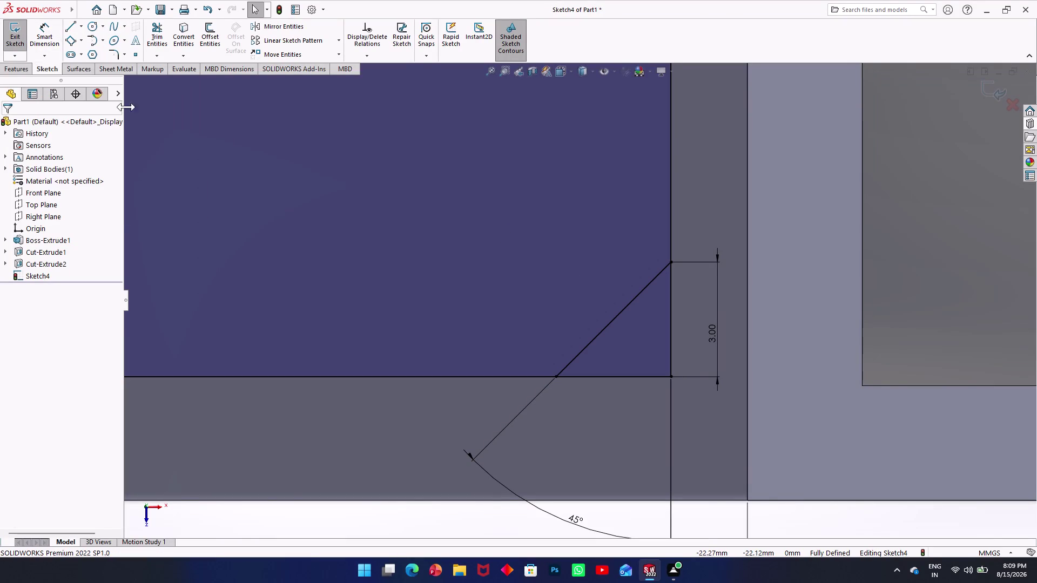
End line drawing and clear the chamfer line selection.
double_click(66, 26)
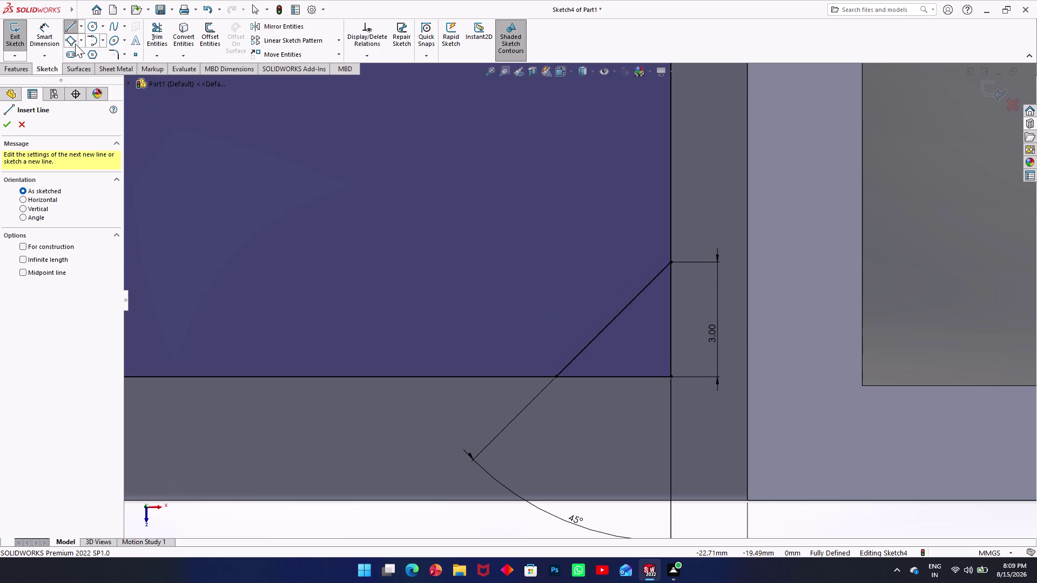
click(30, 34)
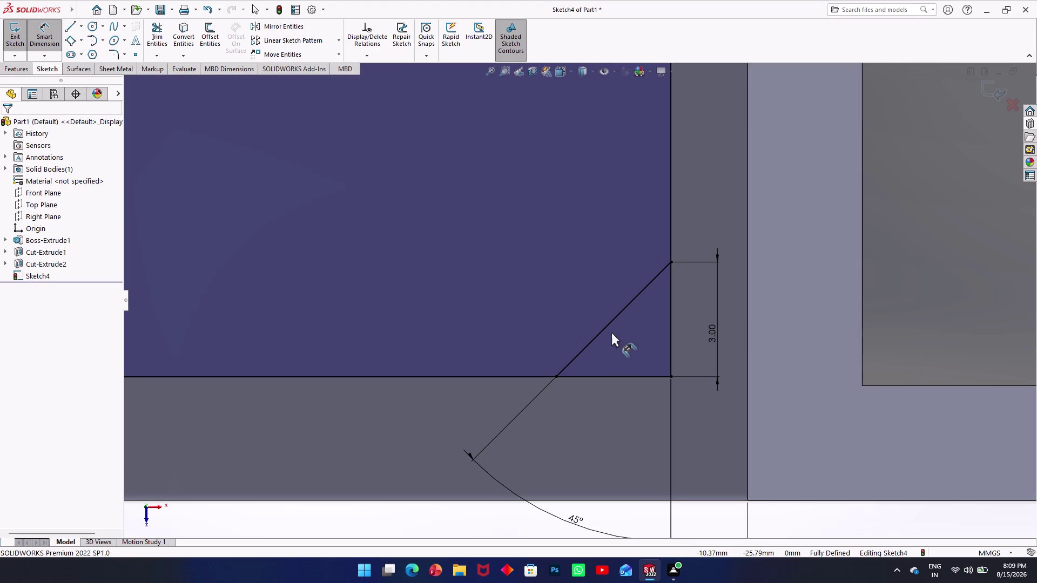
click(606, 326)
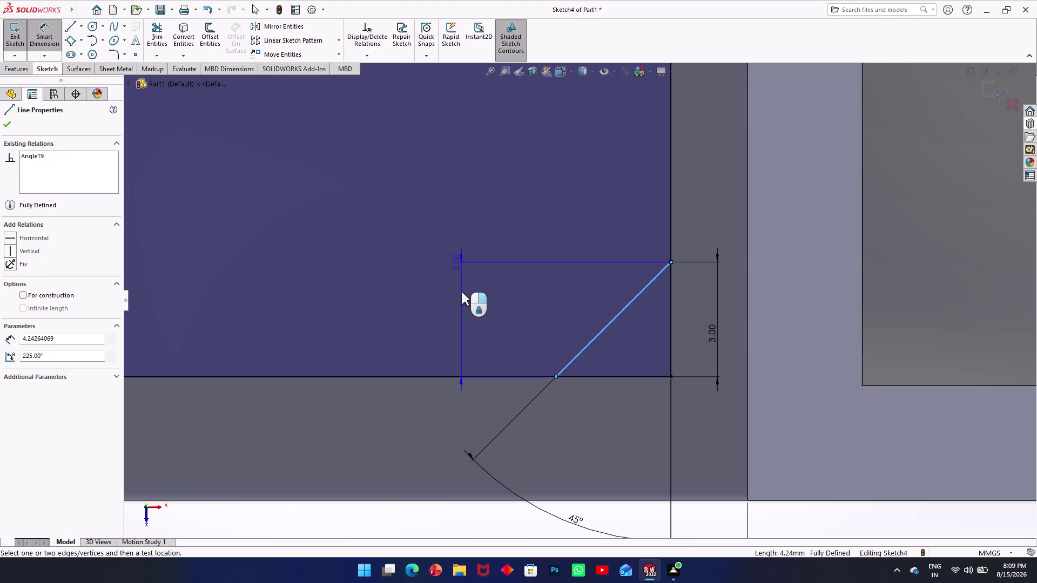
key(Escape)
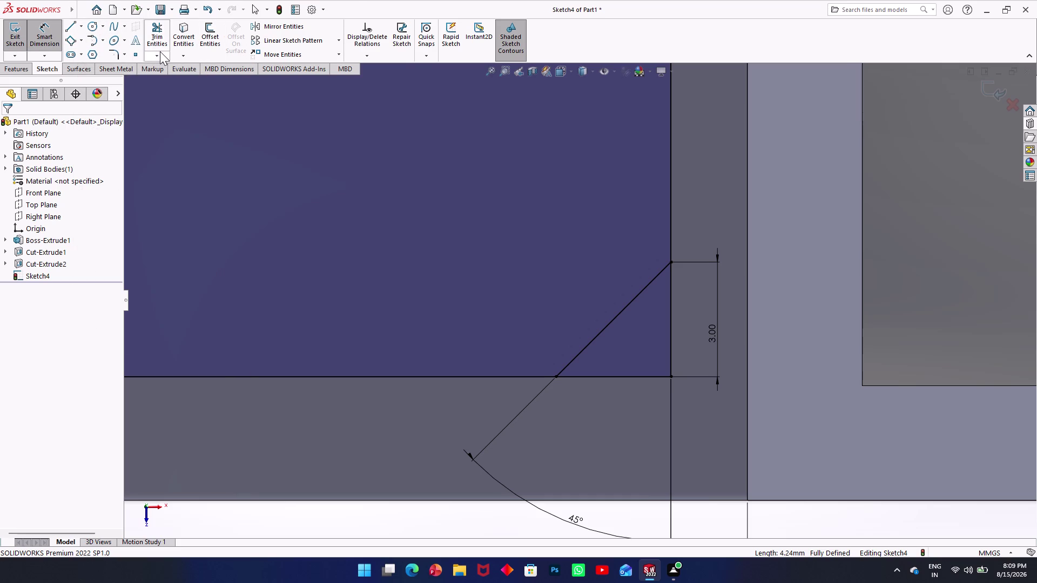
Offset the chamfer line by 2 mm toward the inside of the box.
click(210, 48)
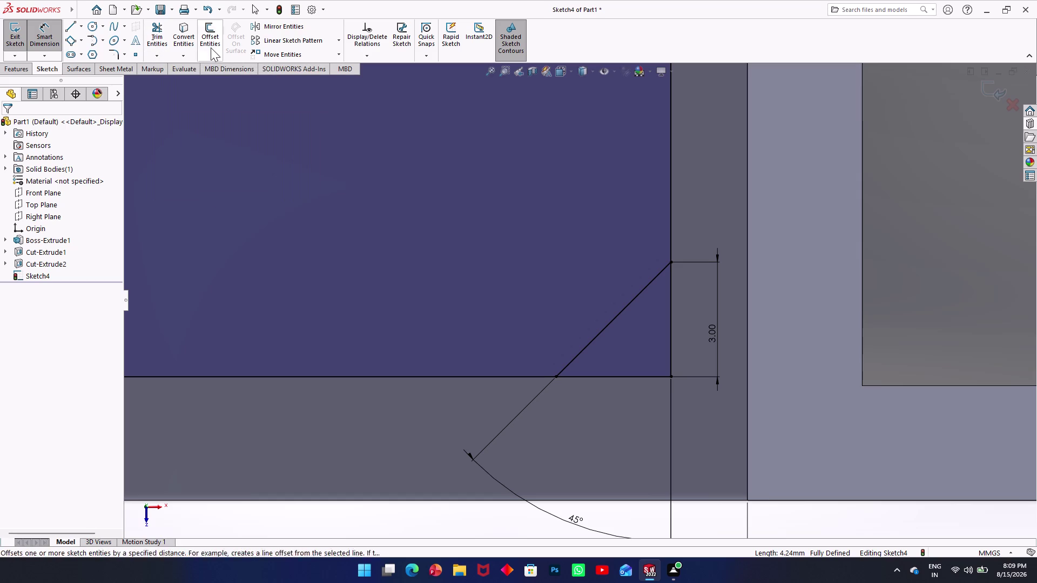
click(590, 344)
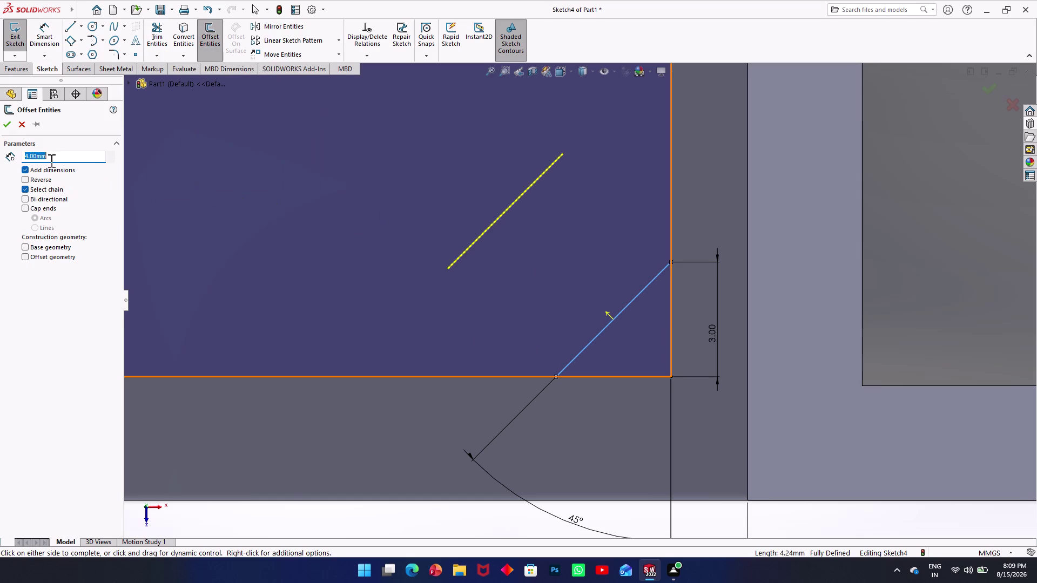
key(2)
key(Return)
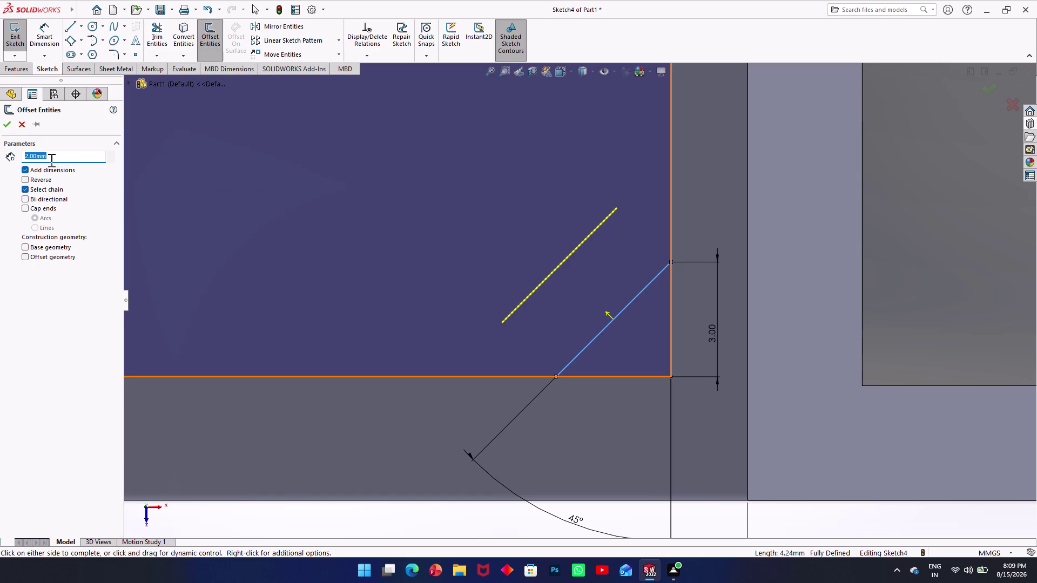
click(9, 119)
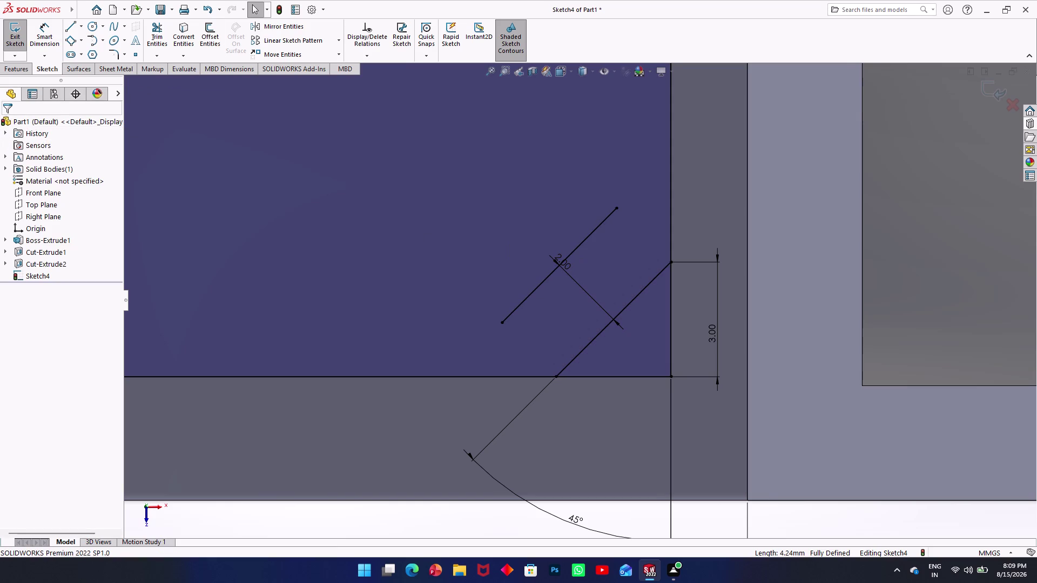
click(394, 107)
Extend the offset line to meet the right and bottom edges.
click(164, 53)
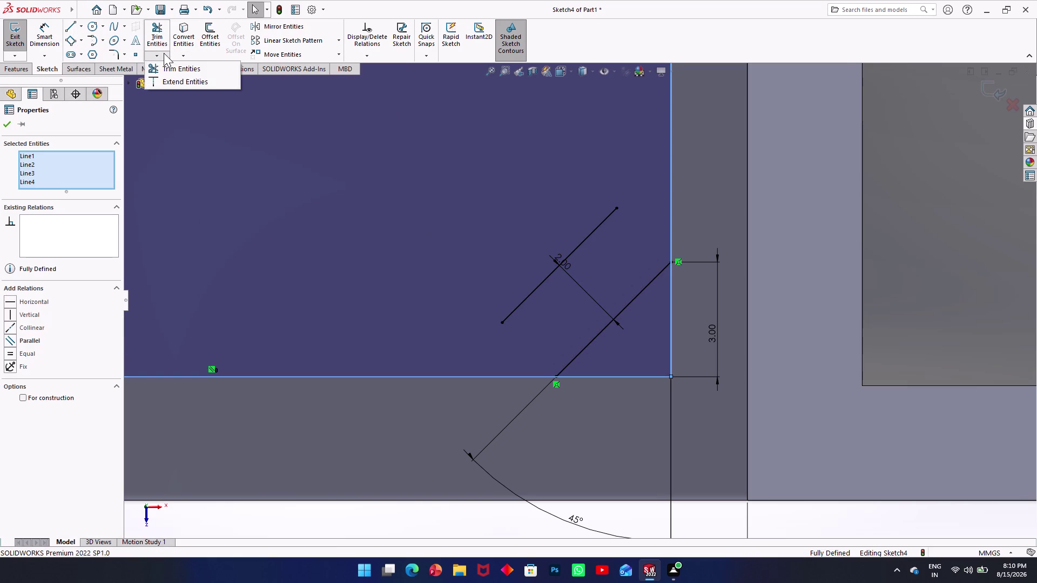
click(170, 75)
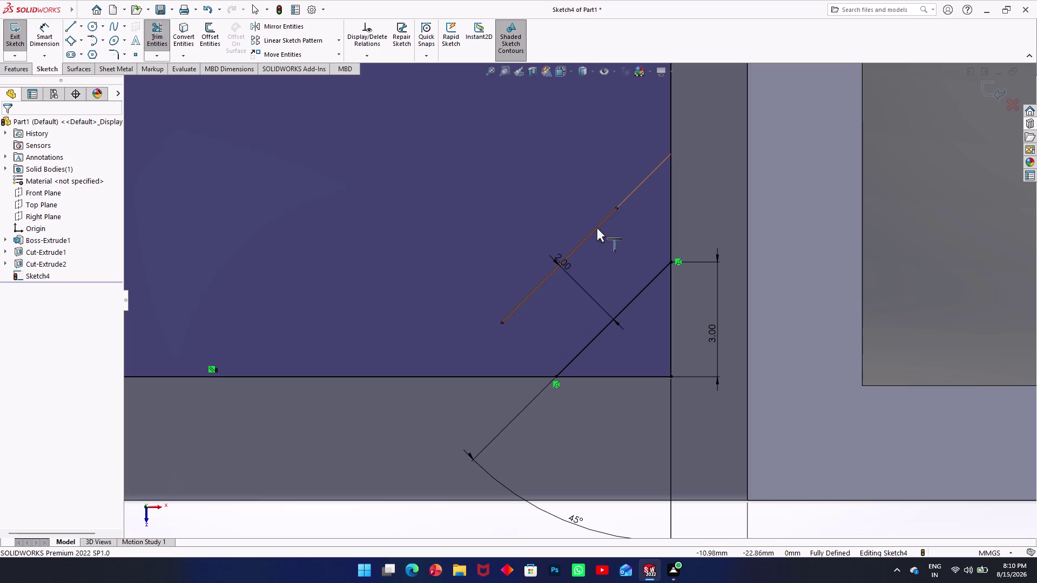
click(597, 227)
click(507, 315)
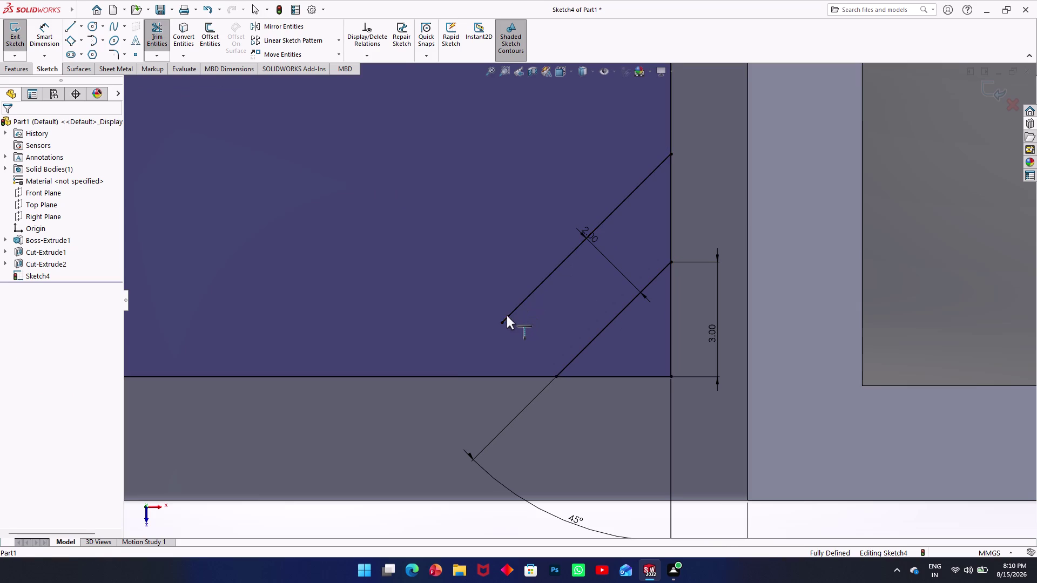
click(508, 320)
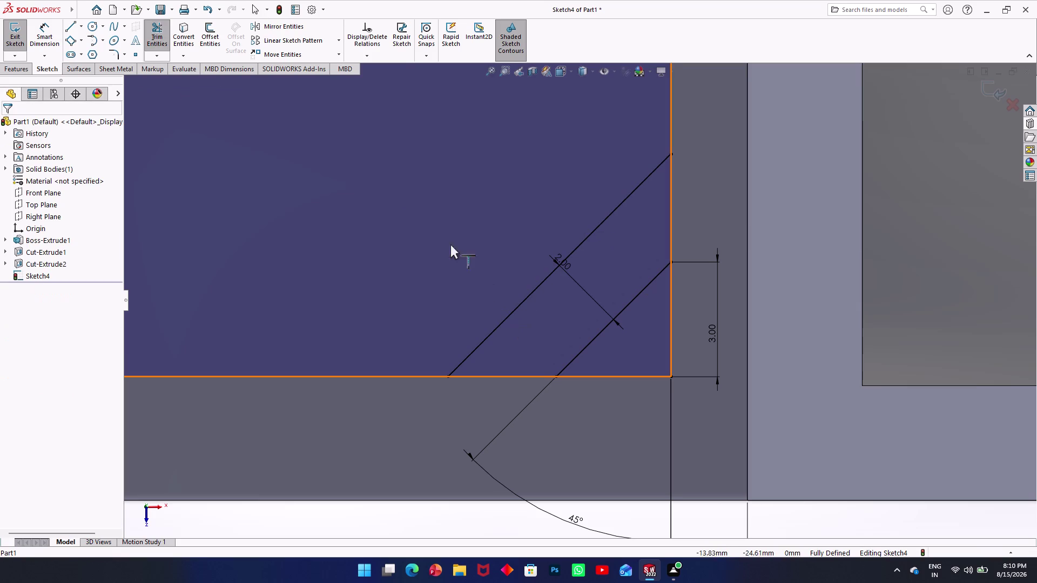
key(Escape)
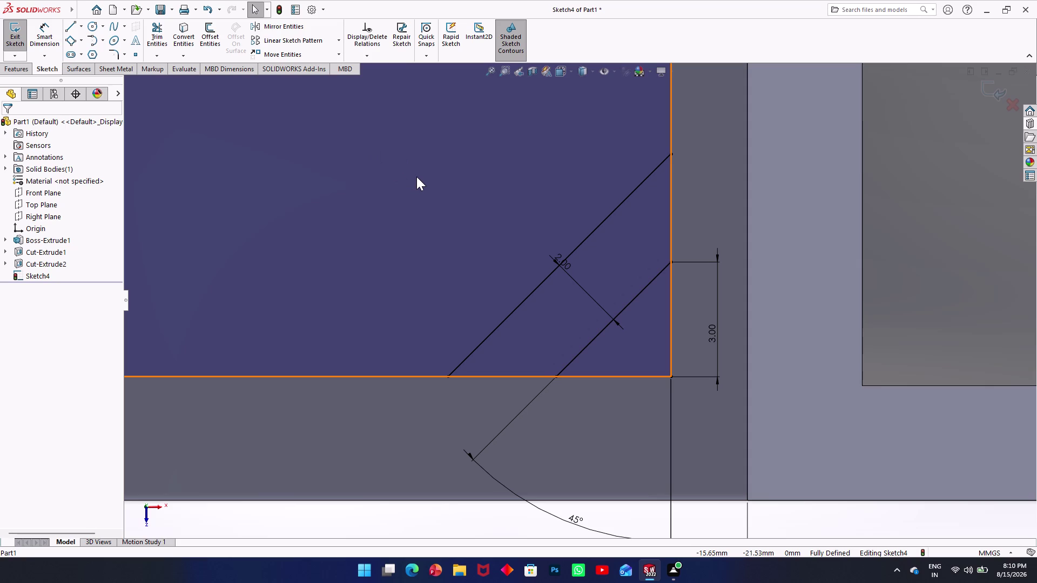
scroll(up, 3)
scroll(up, 3)
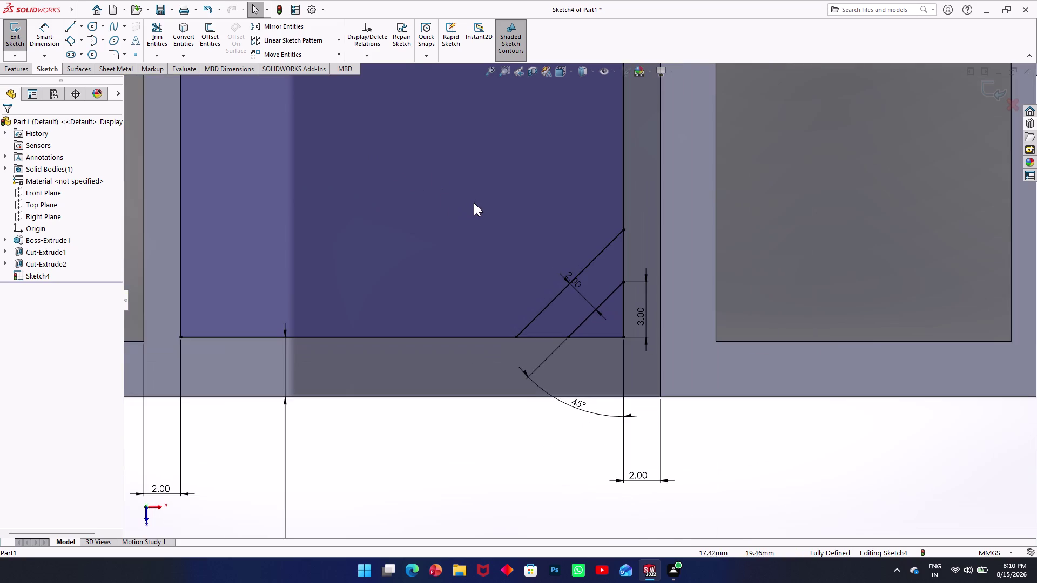
Start the Line tool after dismissing an accidental view orientation menu.
scroll(down, 3)
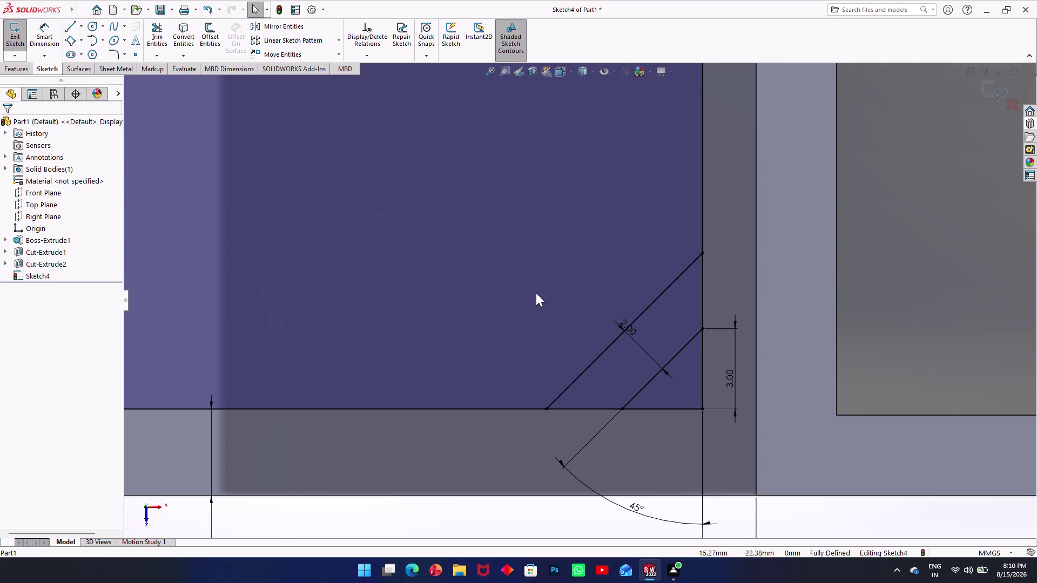
text(l)
key(space)
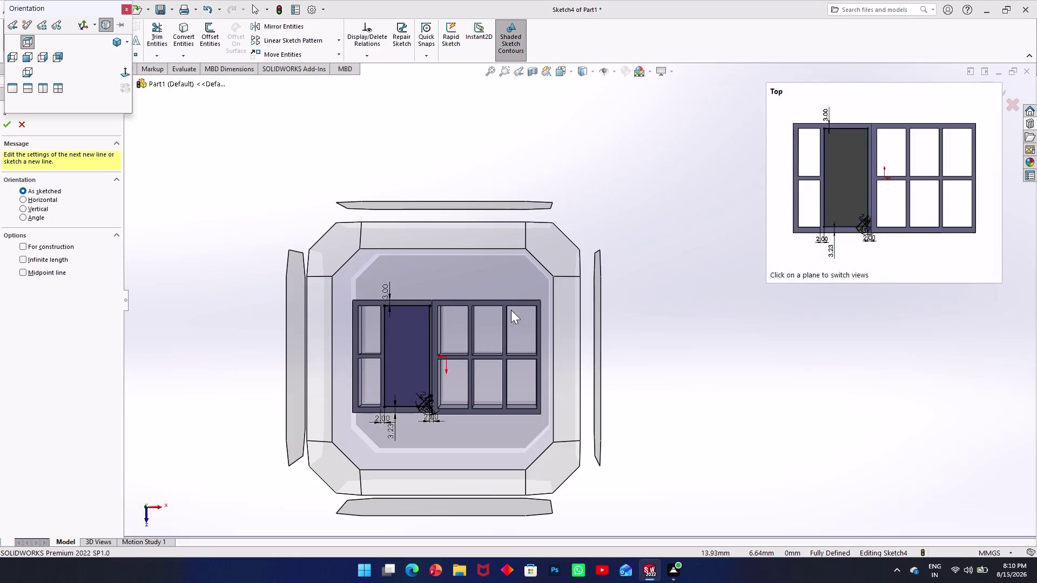
key(Escape)
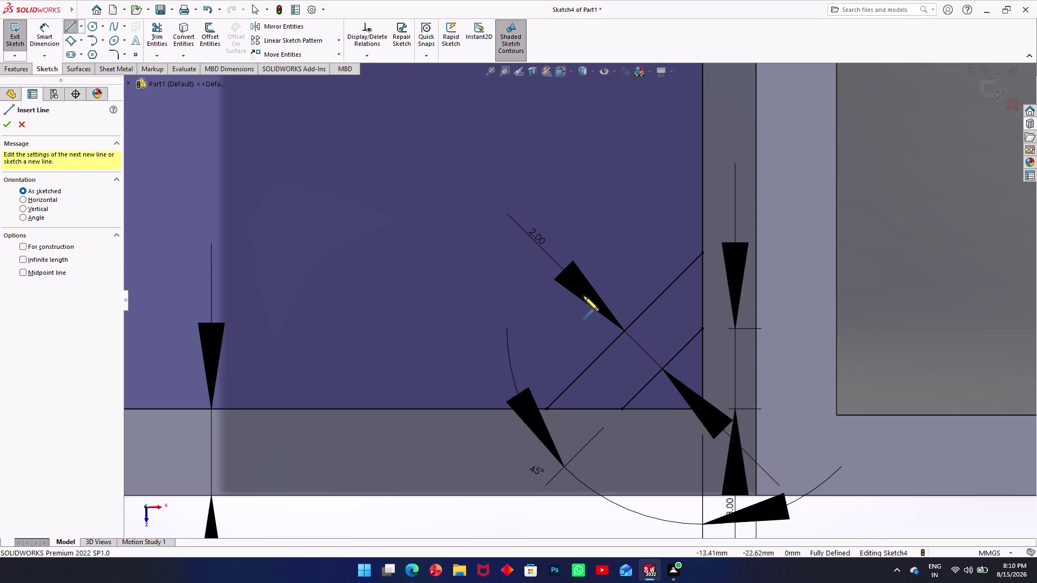
key(Escape)
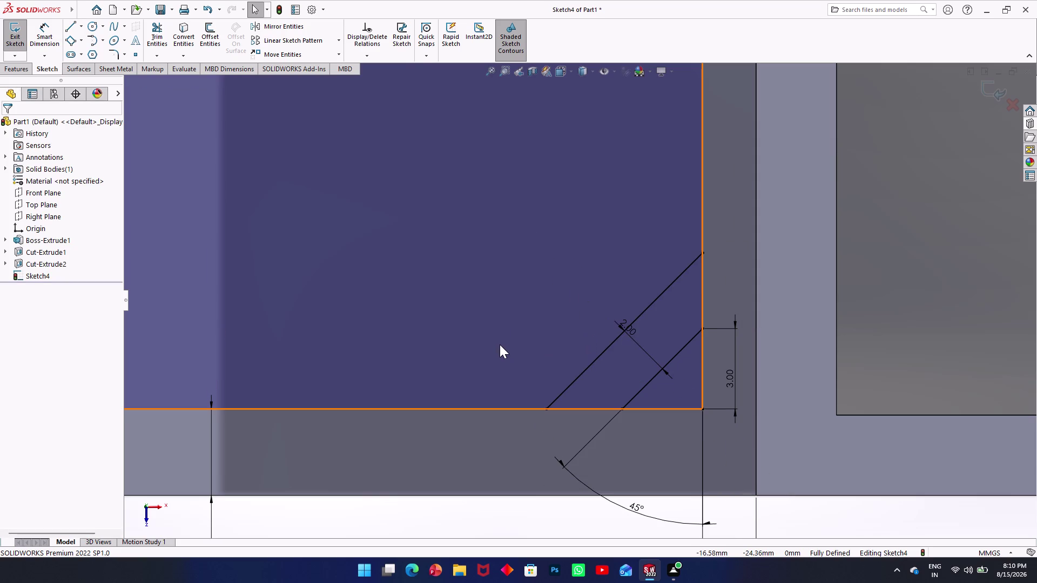
key(l)
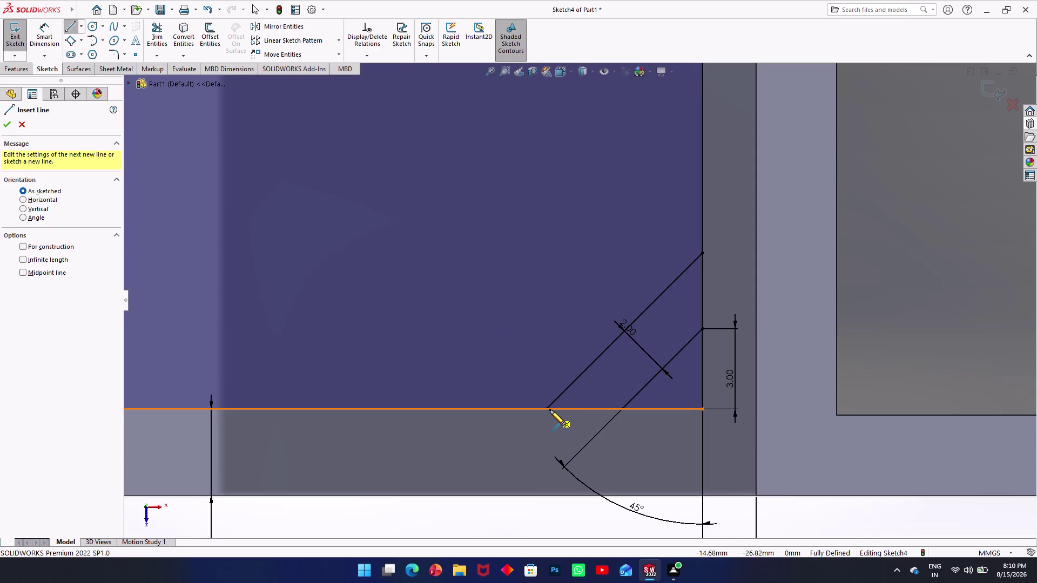
Draw three connected lines from the offset line's lower end forming a tilted square.
click(547, 405)
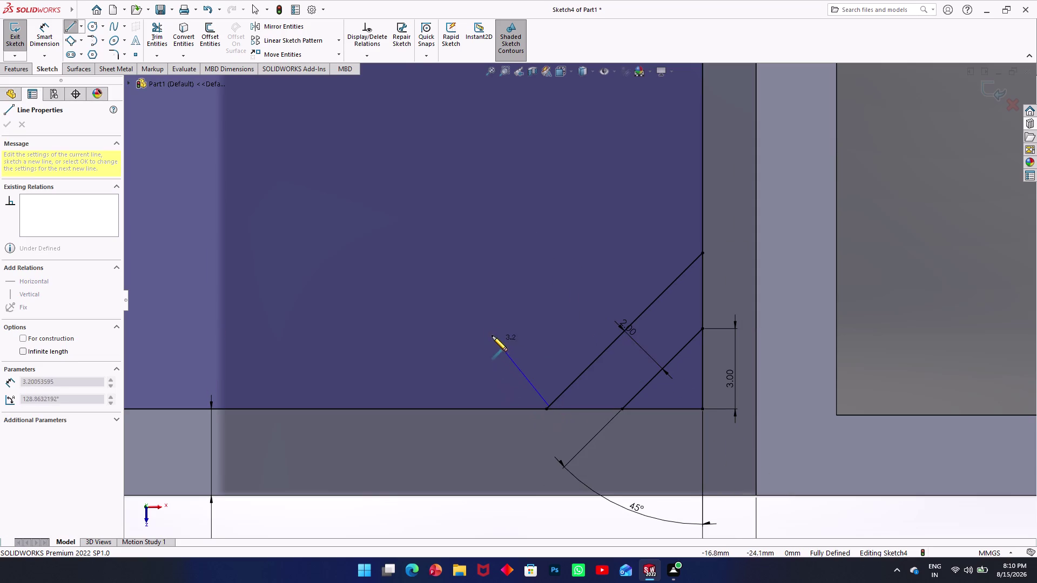
click(374, 243)
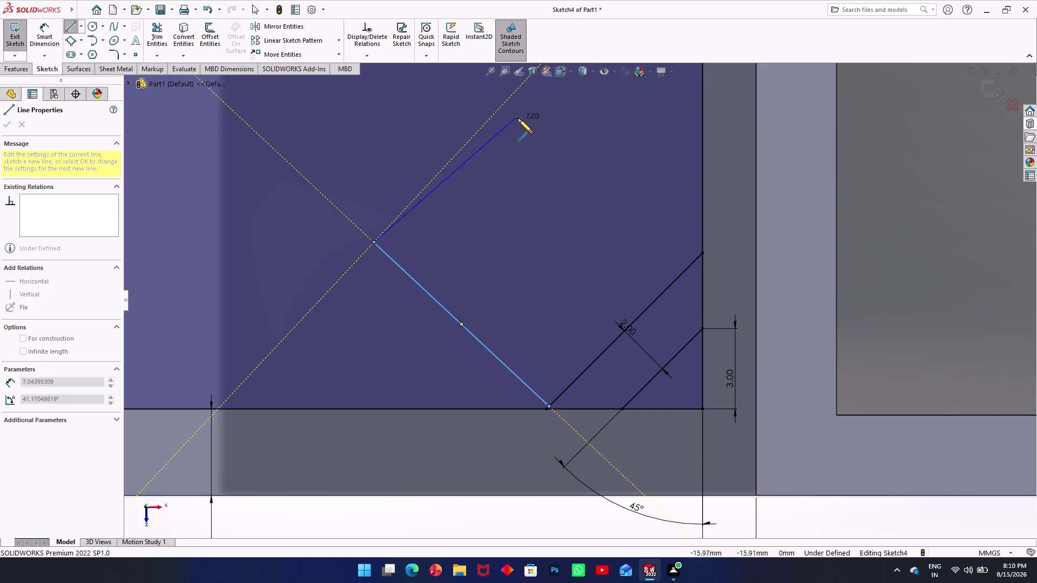
scroll(up, 3)
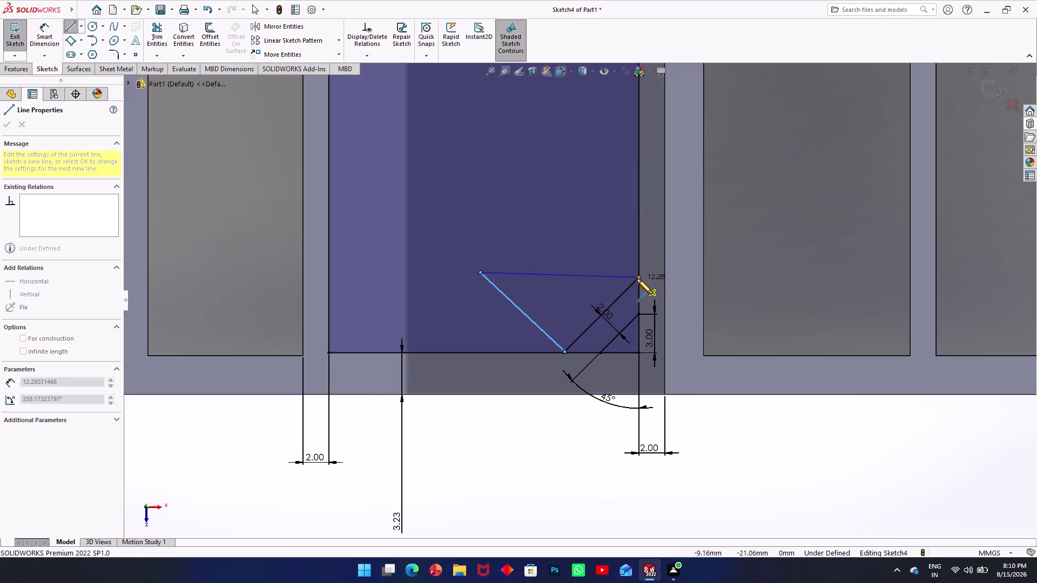
click(553, 195)
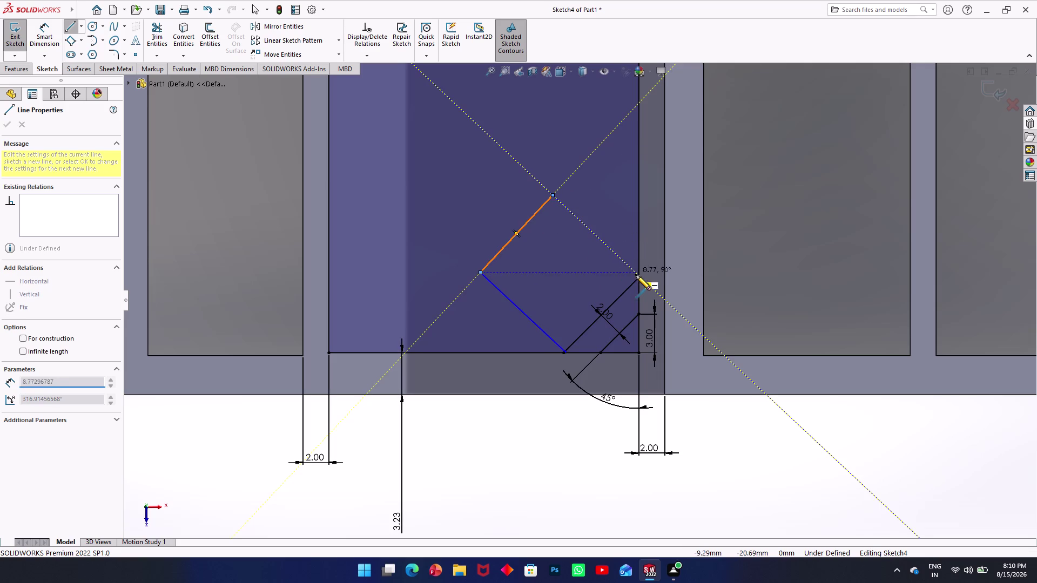
click(638, 278)
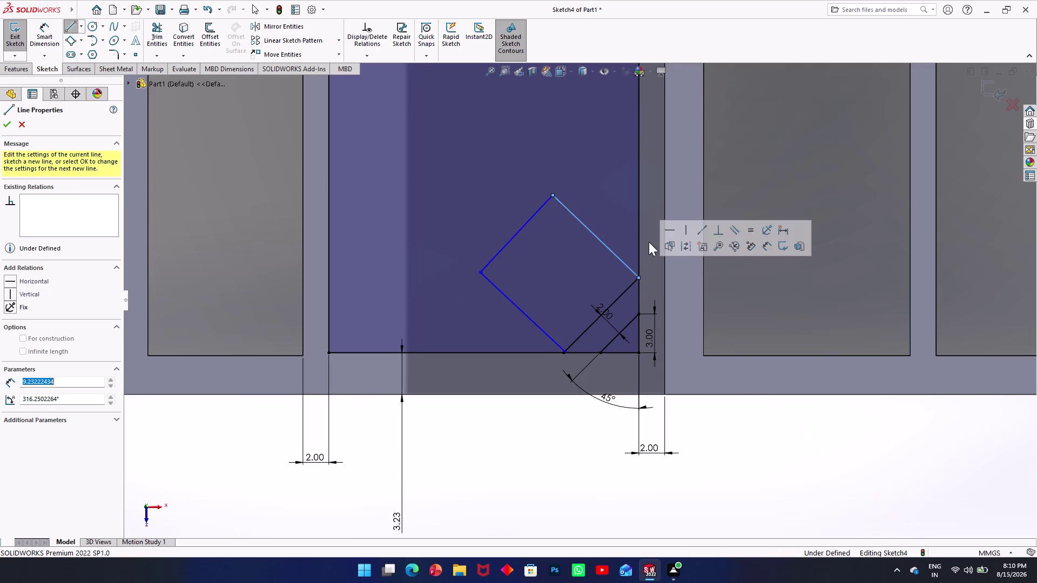
scroll(up, 3)
scroll(down, 3)
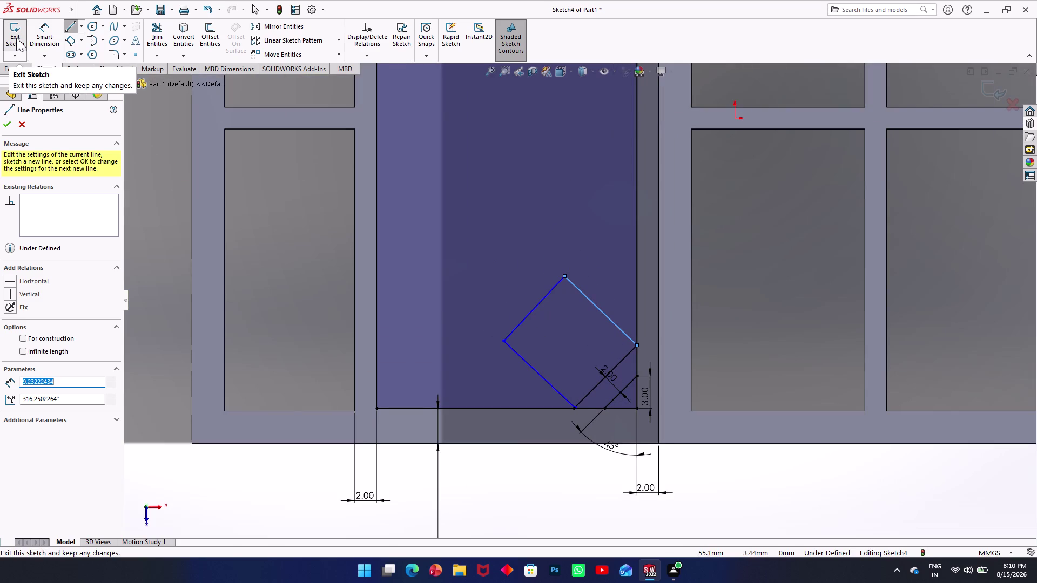
click(40, 30)
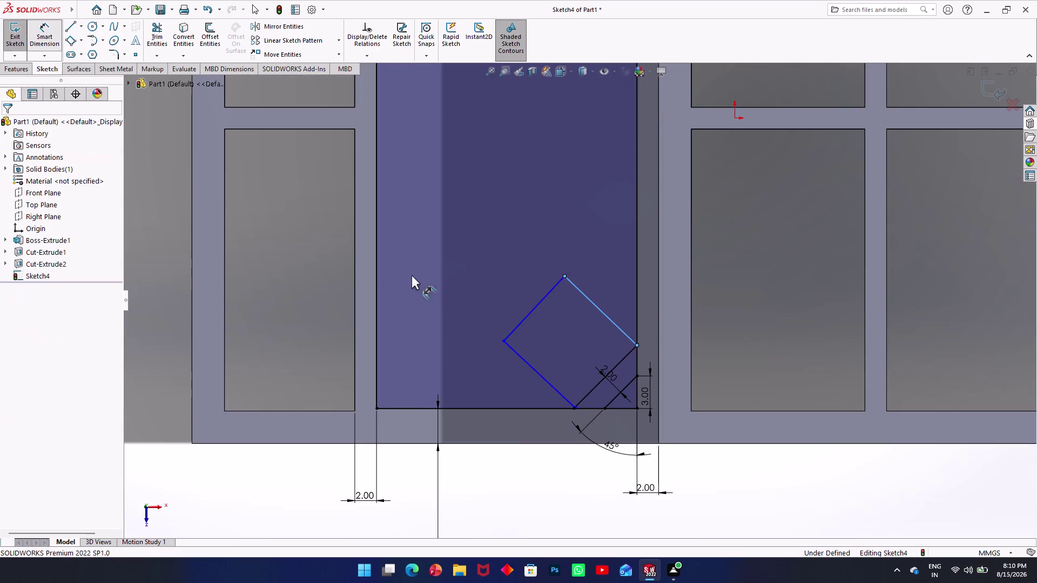
Dimension two adjacent sides of the tilted square at 5 mm each.
click(589, 297)
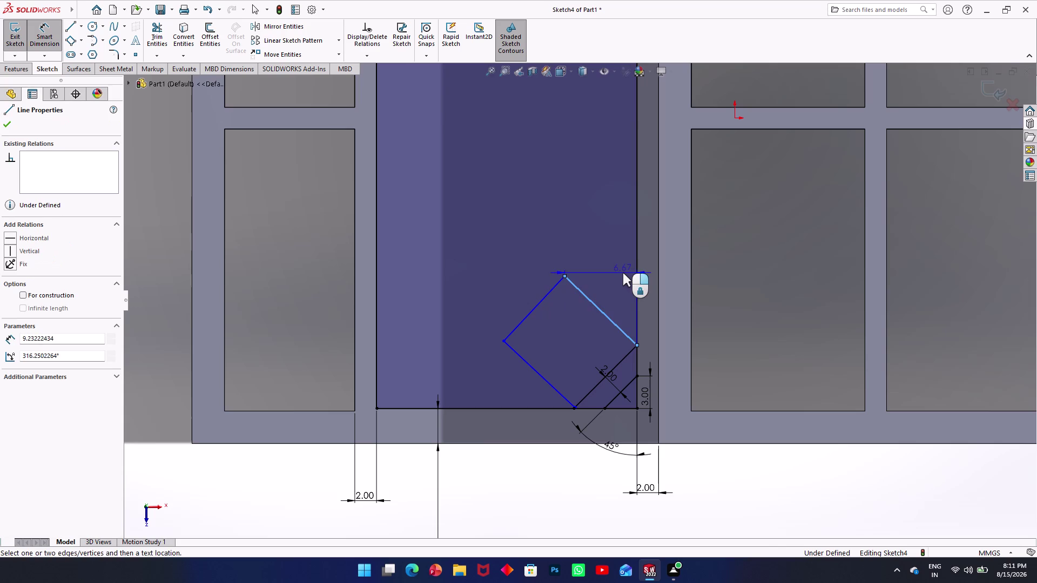
key(Escape)
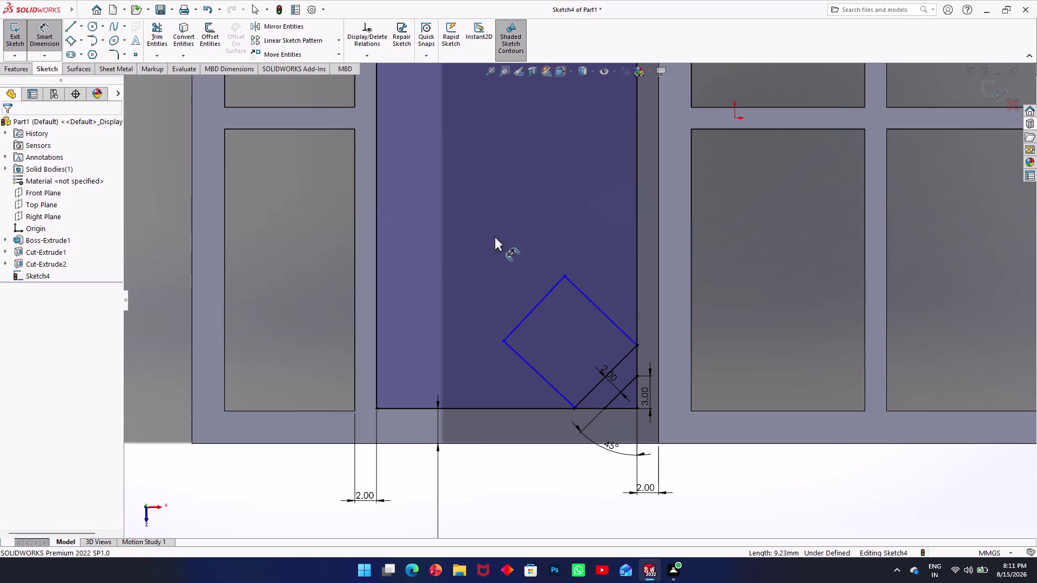
click(605, 317)
click(627, 285)
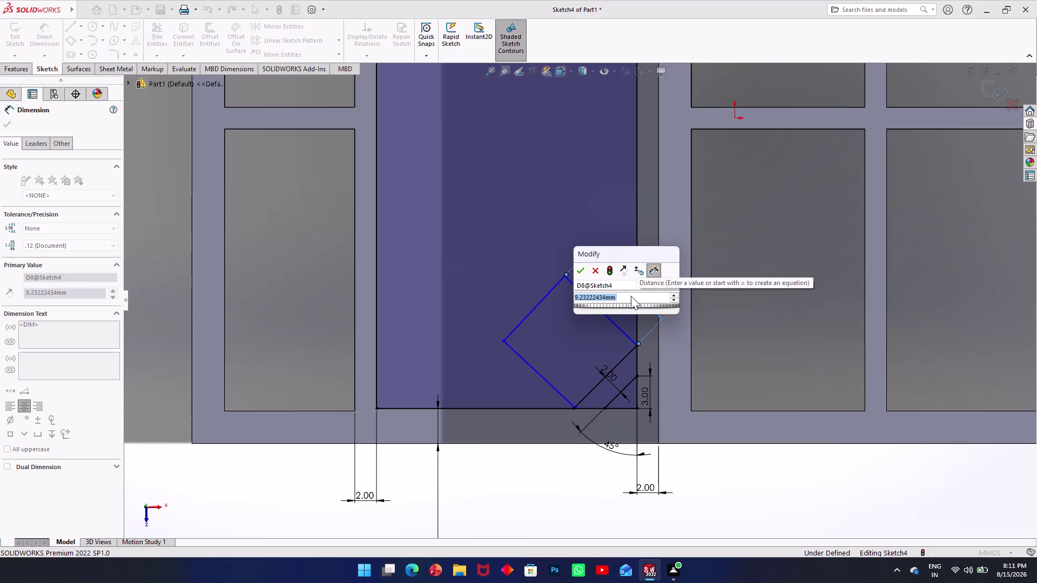
key(5)
key(Return)
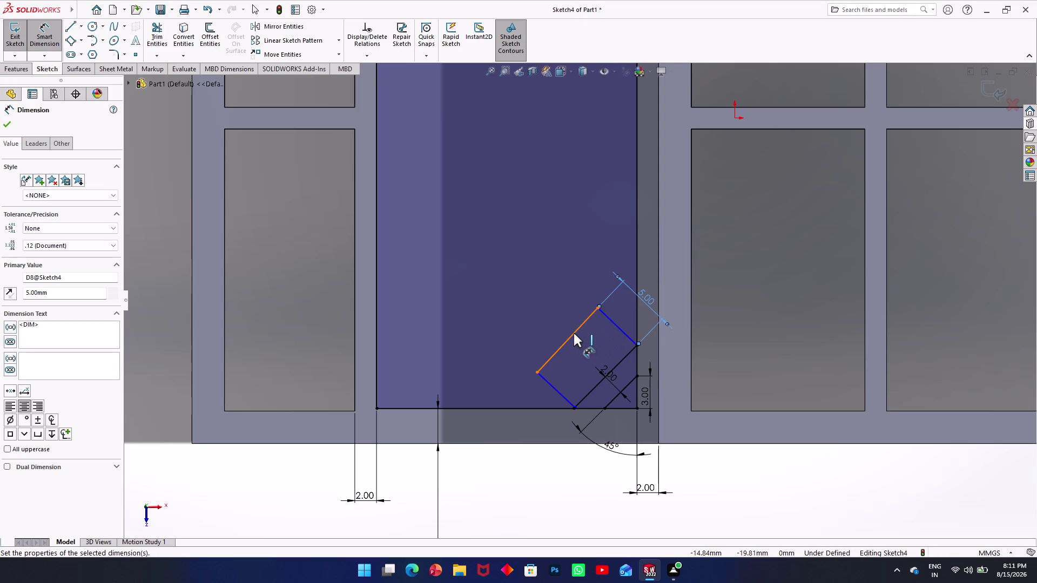
click(574, 333)
click(551, 314)
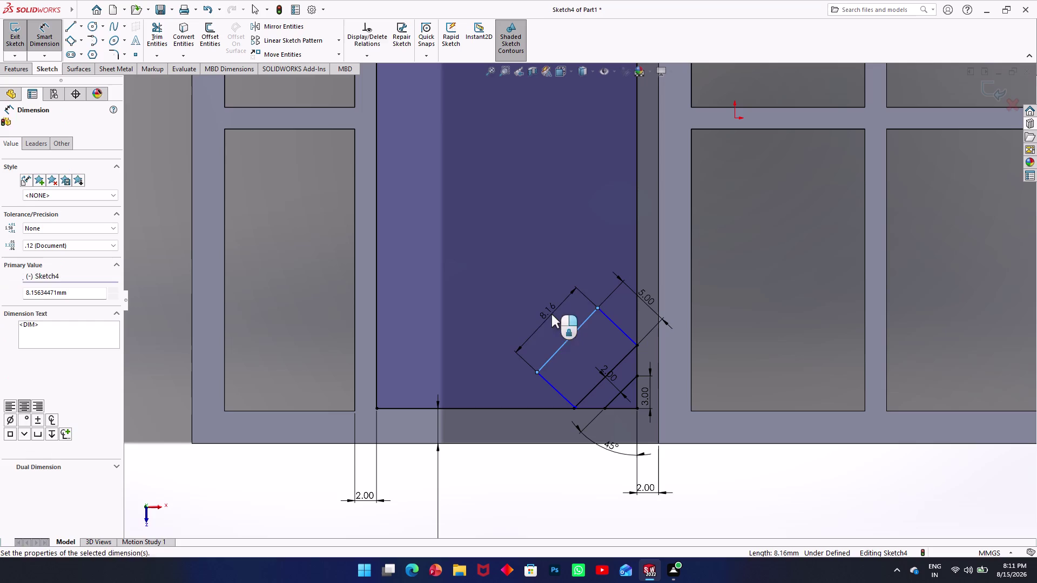
key(5)
key(Return)
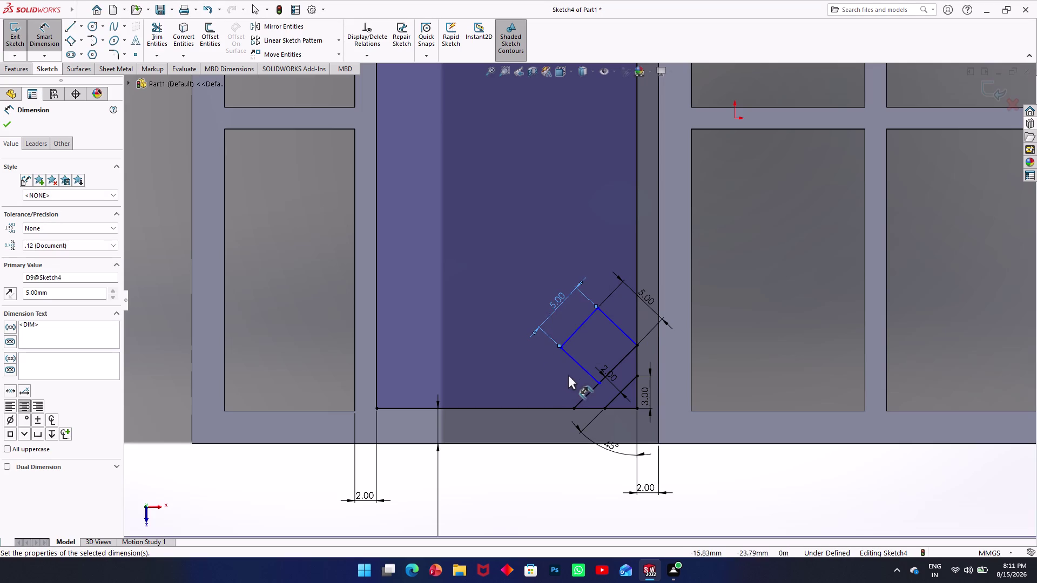
Change the second side's dimension to 10, then to 6 mm.
double_click(551, 301)
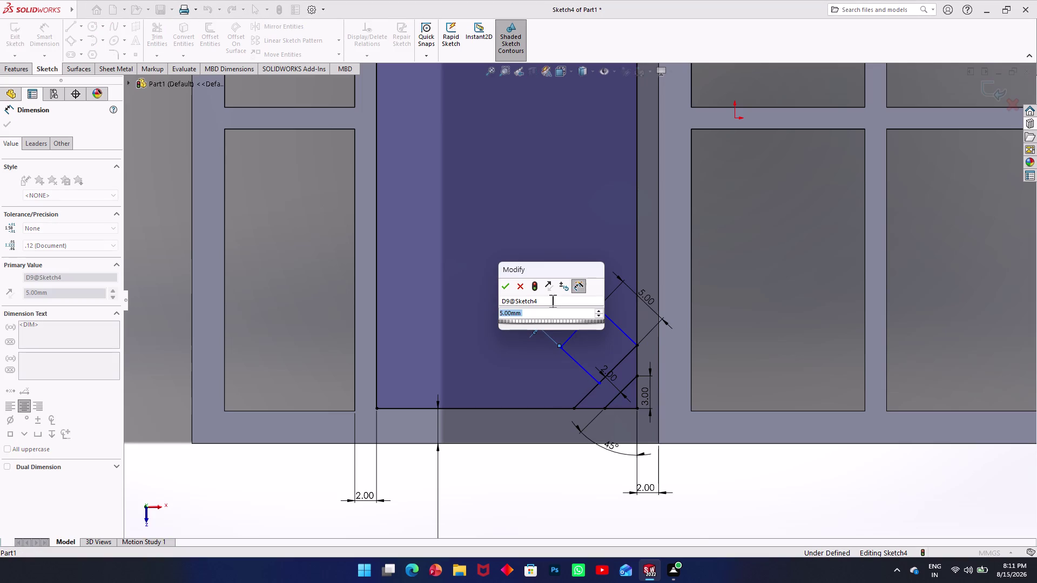
text(1)
text(0)
key(Return)
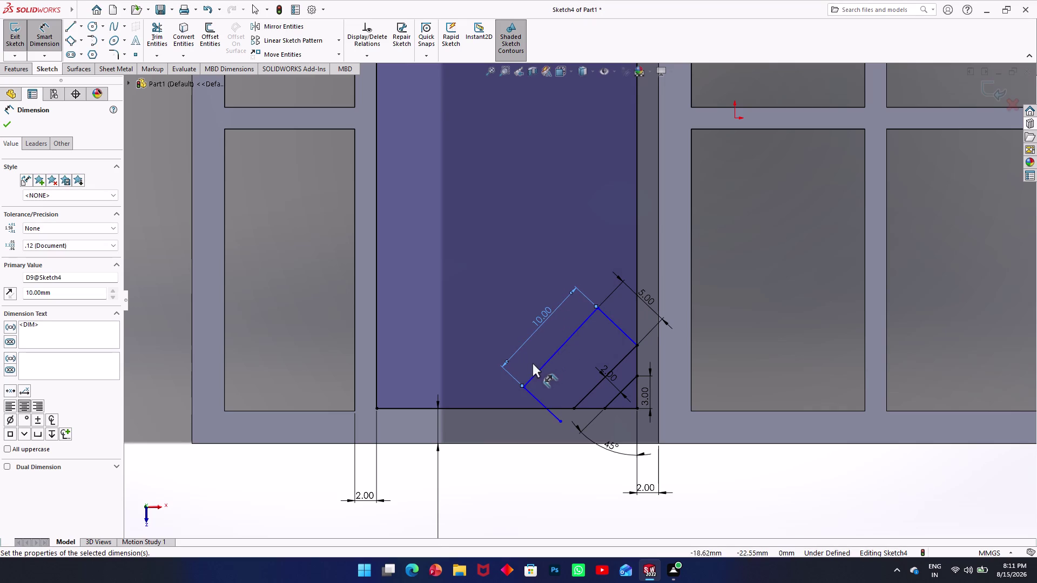
double_click(543, 322)
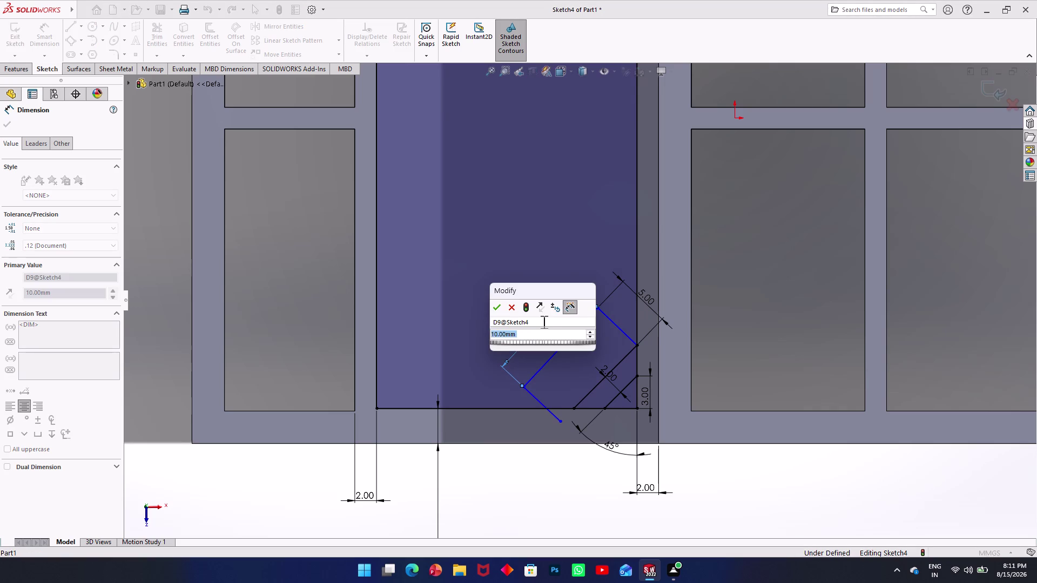
key(6)
key(Return)
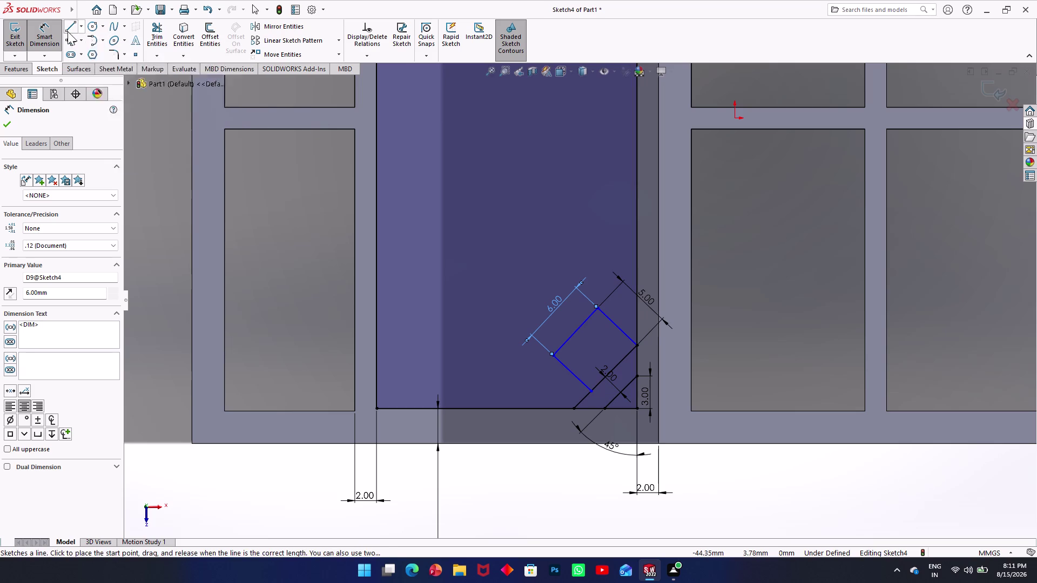
click(48, 29)
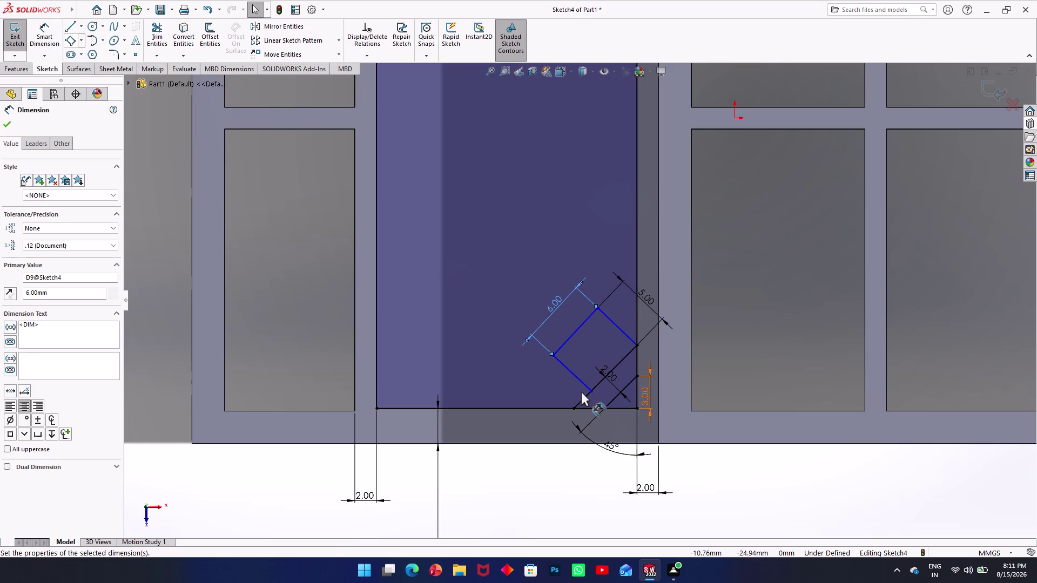
Dimension the angle between two square sides at 90°.
click(580, 379)
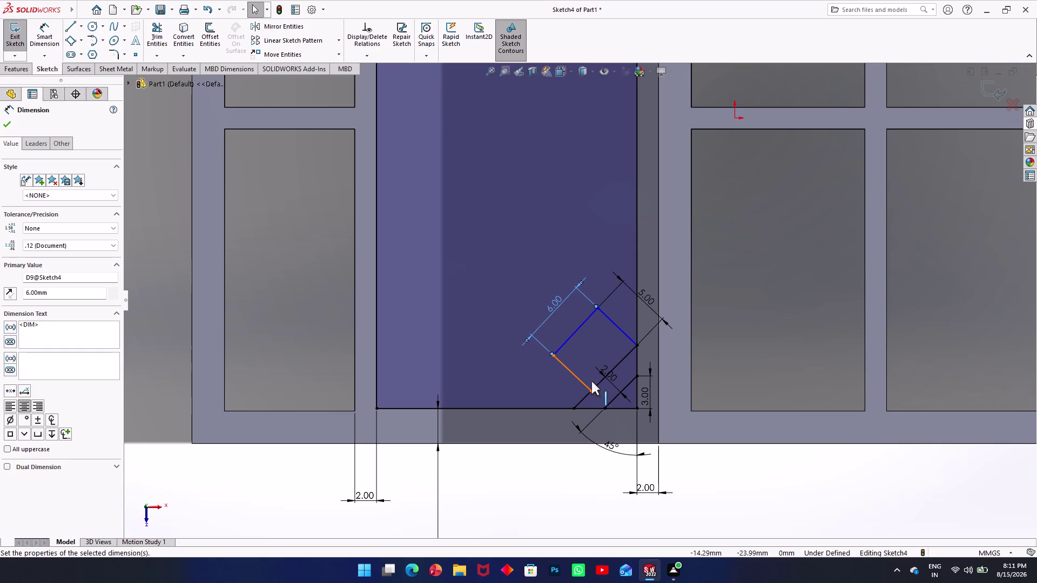
click(597, 382)
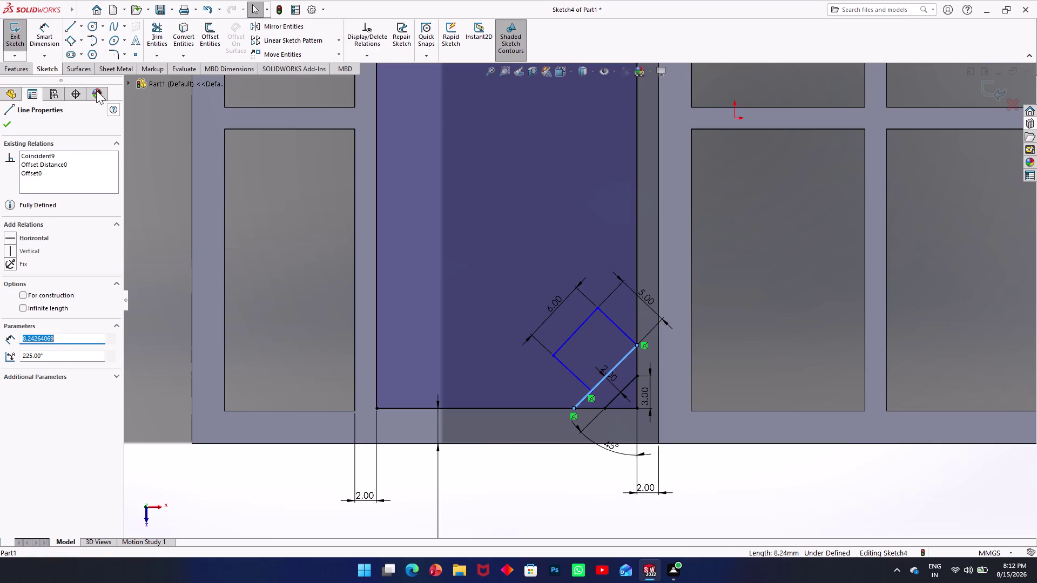
click(40, 23)
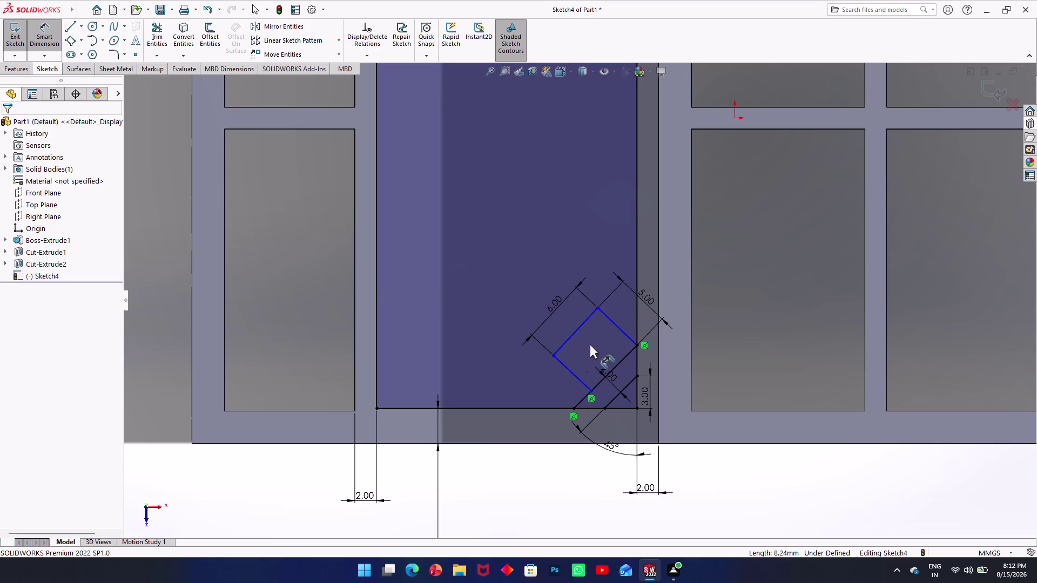
click(575, 377)
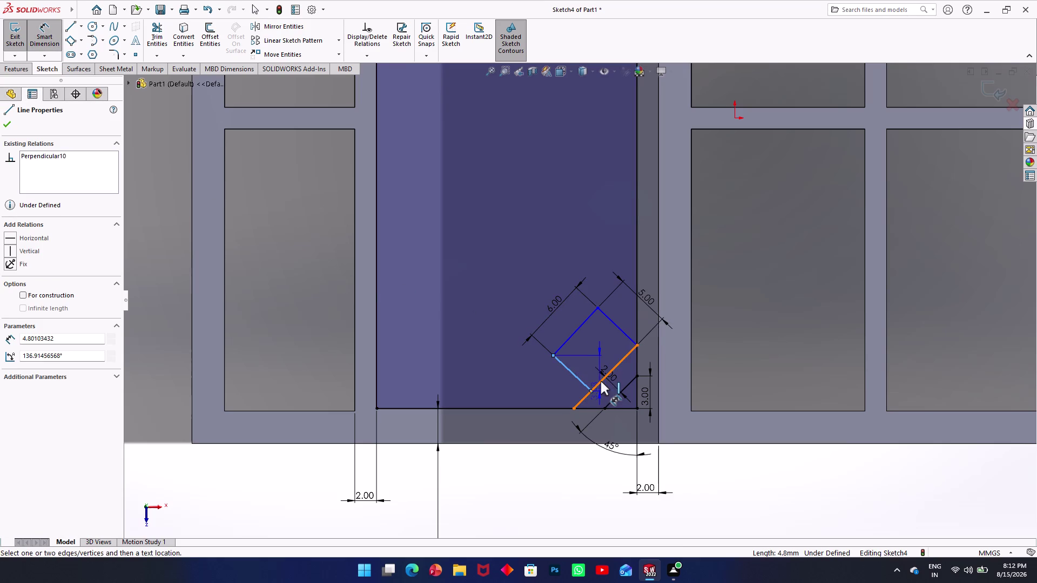
click(600, 381)
click(587, 355)
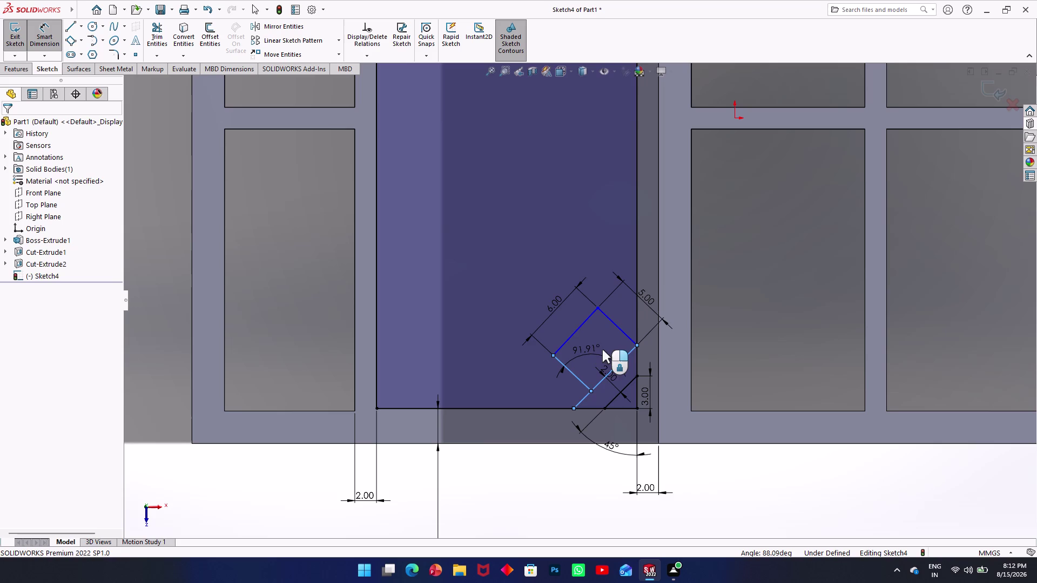
click(587, 350)
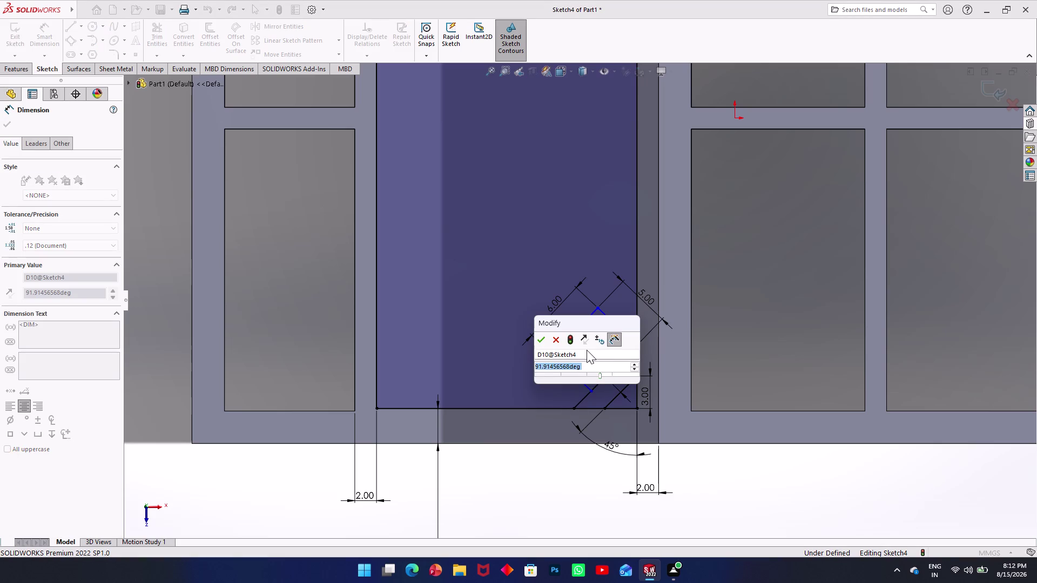
text(90)
key(Return)
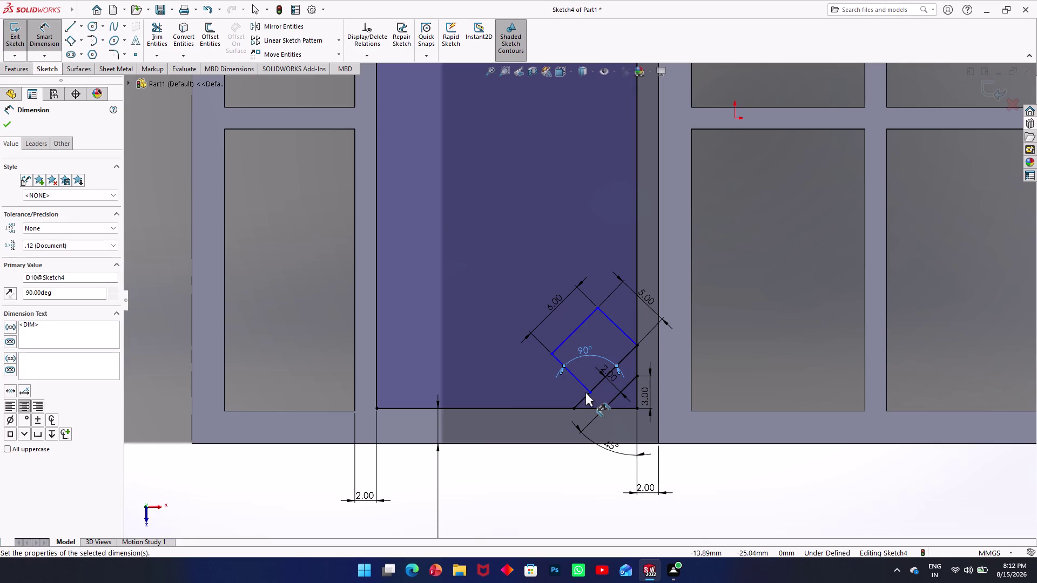
click(553, 353)
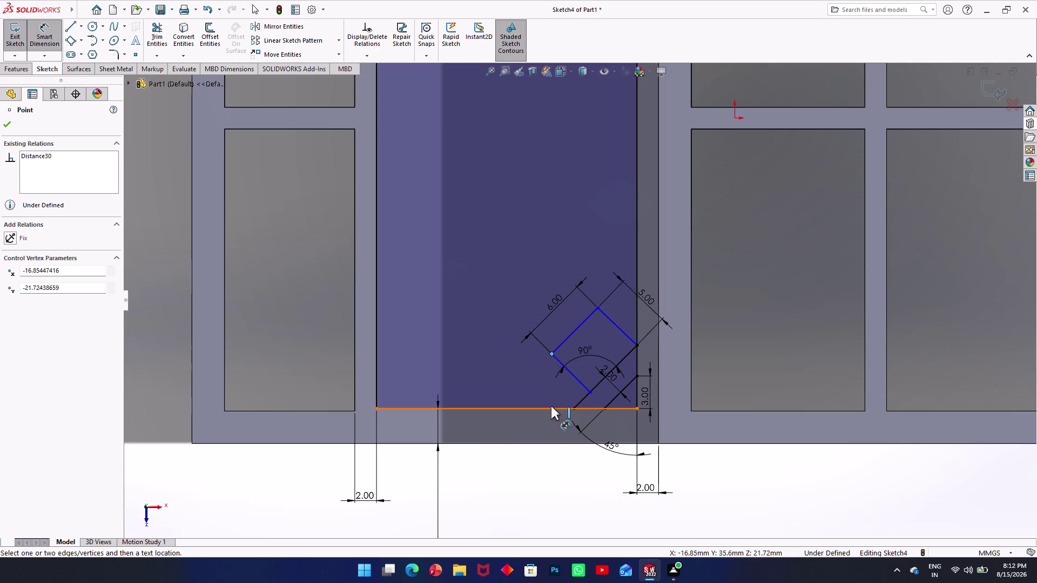
Dimension the square's left corner 5.04 mm above the bottom edge.
click(551, 406)
click(529, 381)
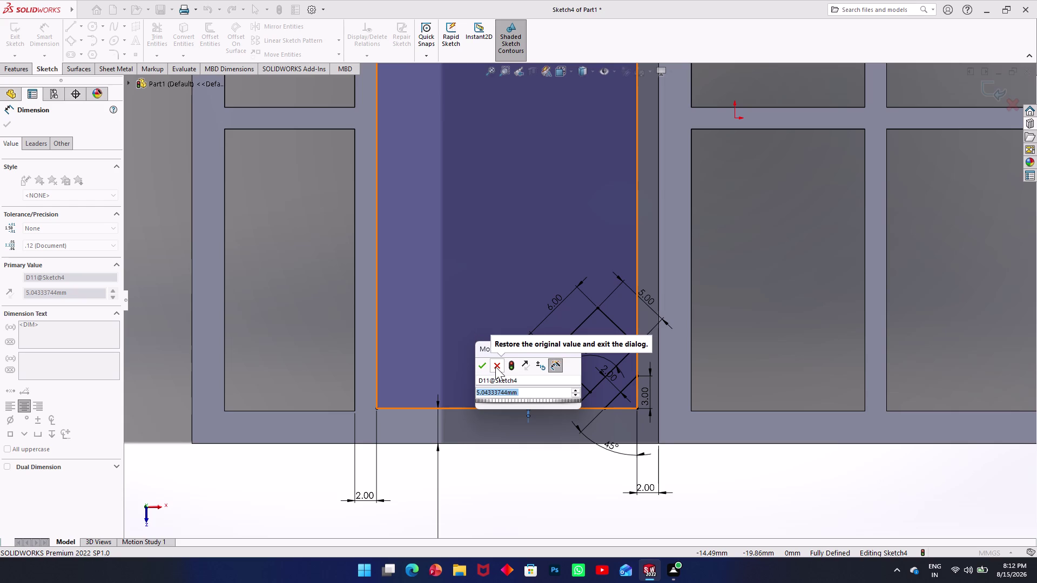
click(489, 368)
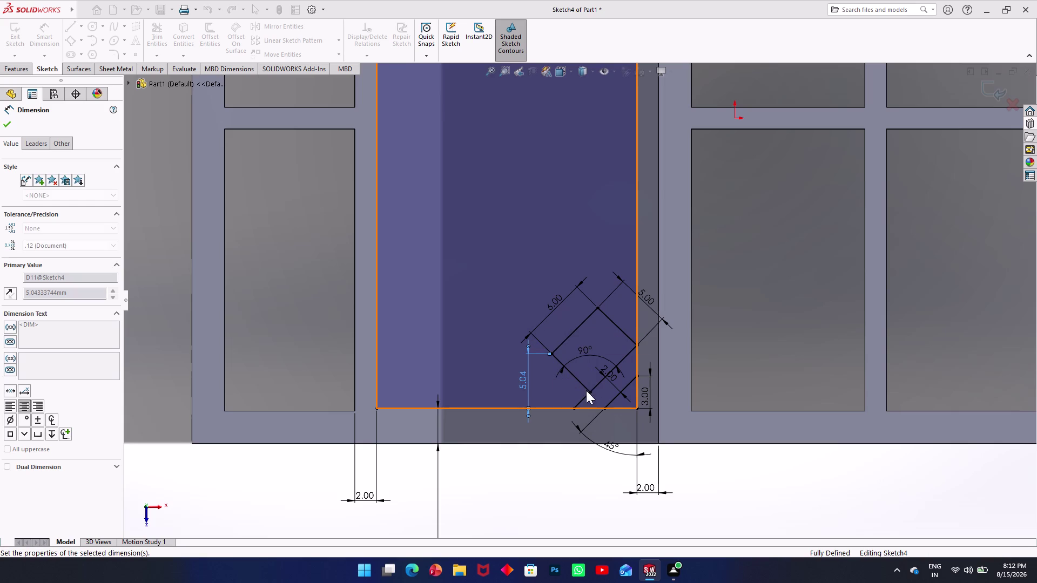
click(620, 391)
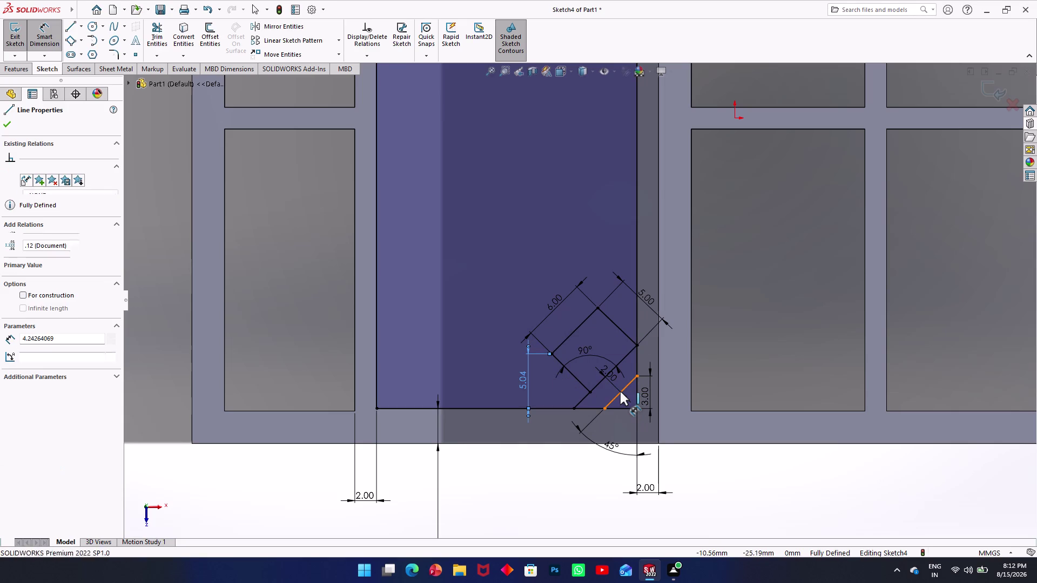
Delete the short offset line, add a 4.32 mm horizontal dimension, then undo these changes.
key(Delete)
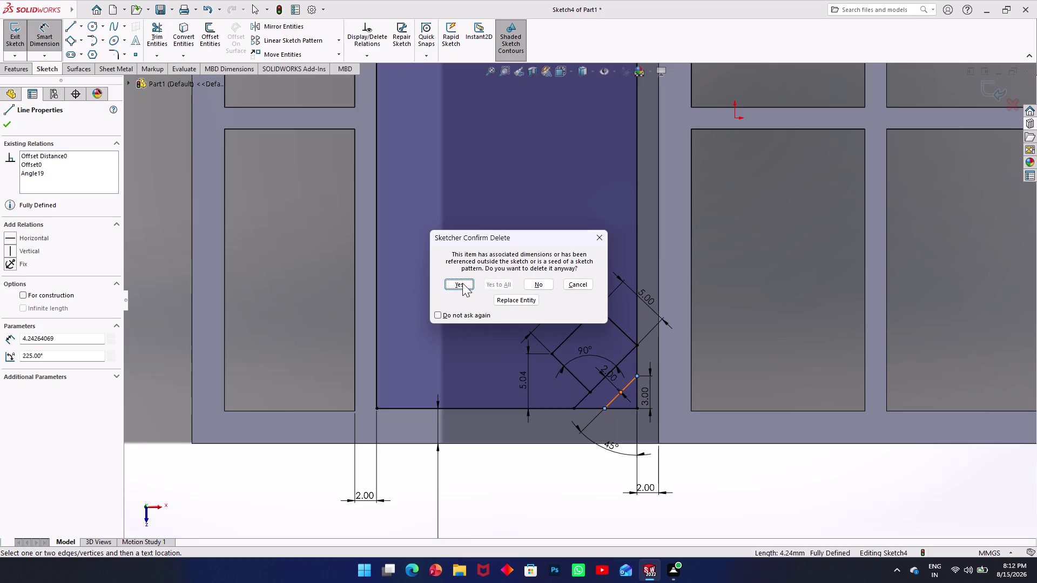
click(461, 283)
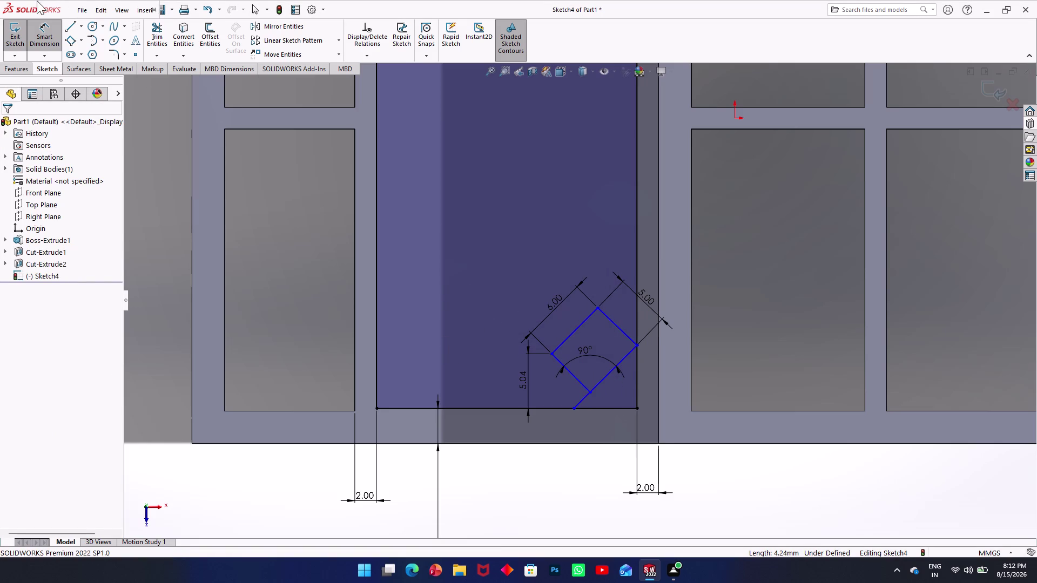
click(590, 393)
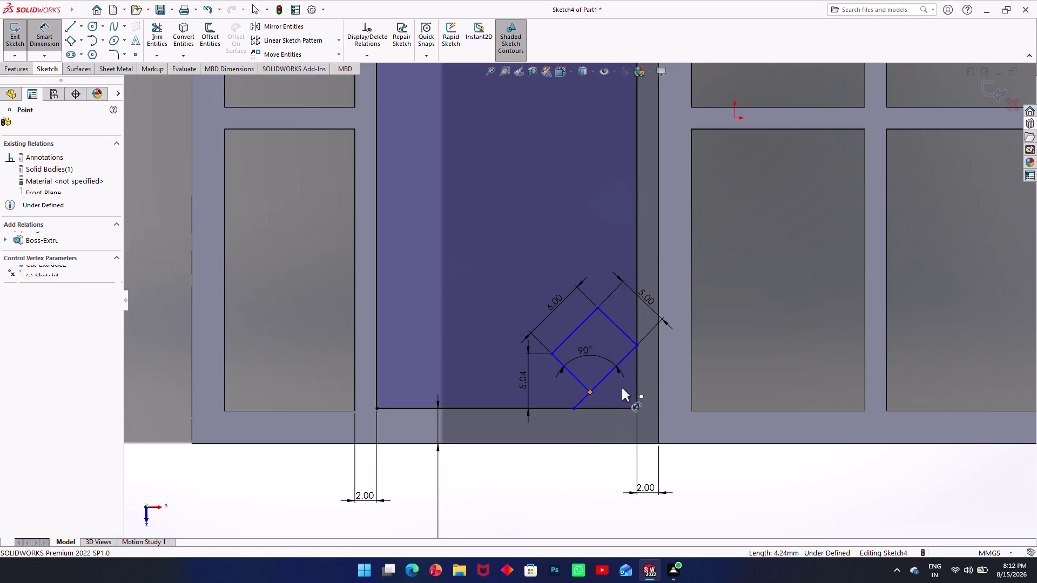
click(636, 389)
click(621, 393)
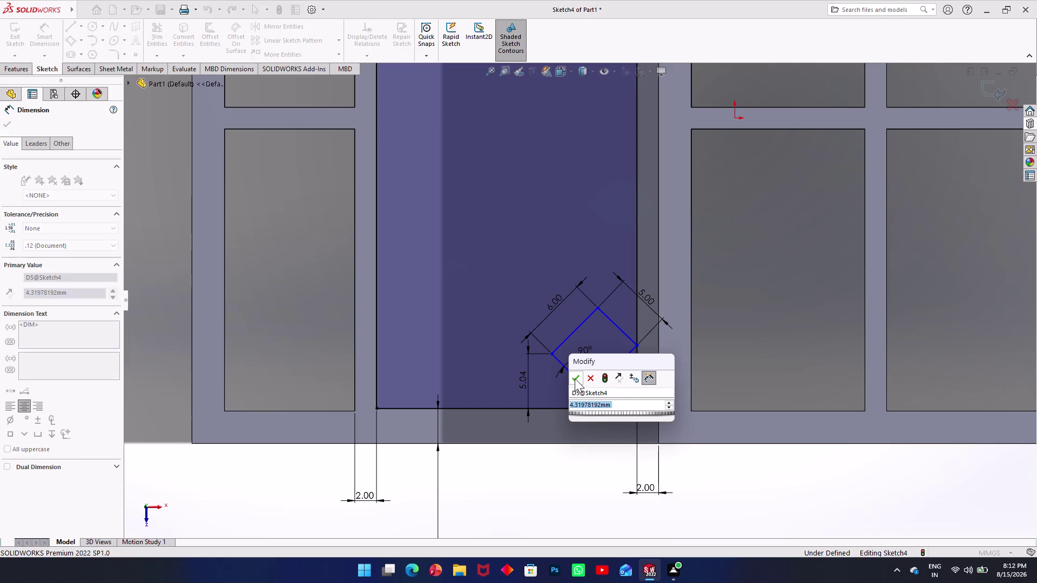
click(575, 379)
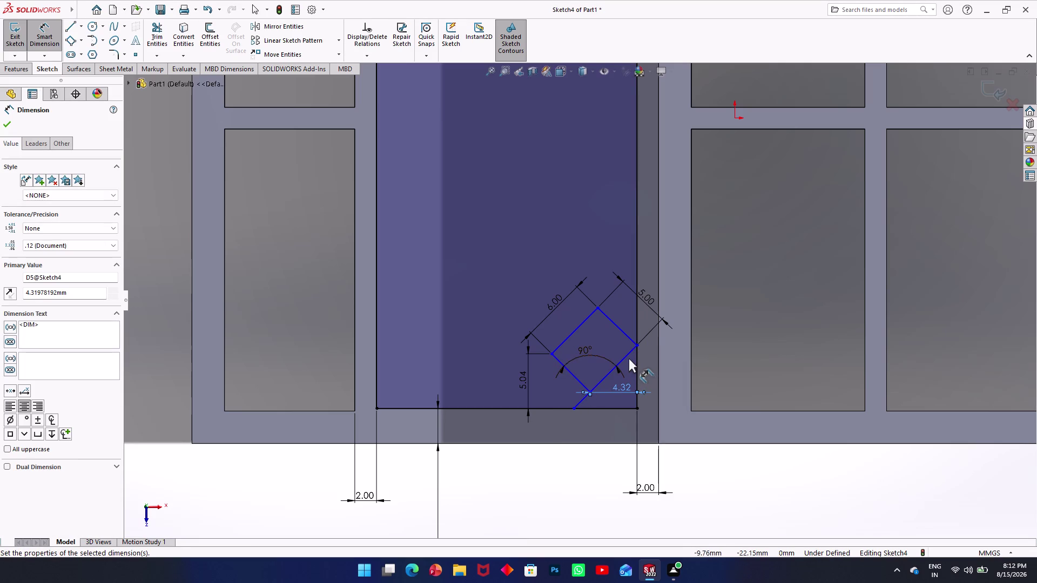
key(ctrl+z)
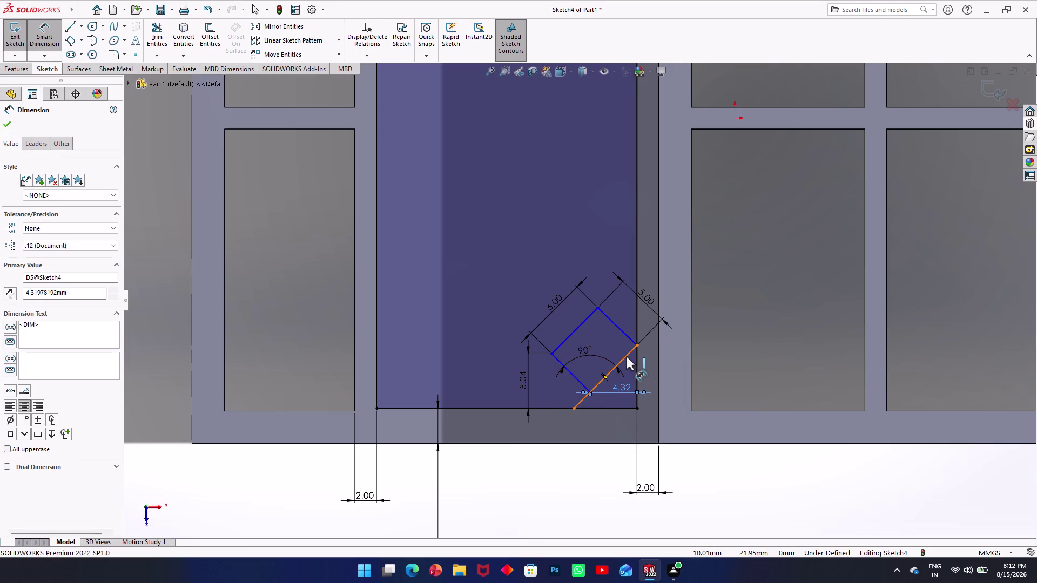
key(ctrl+z)
key(ctrl+z)
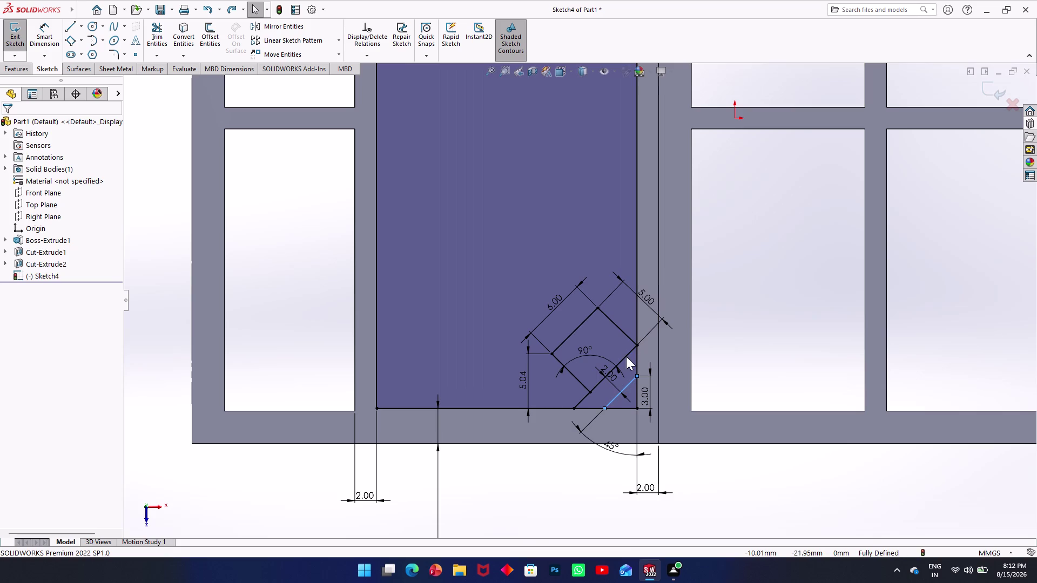
Reselect the short offset line and delete it, confirming the removal.
click(626, 382)
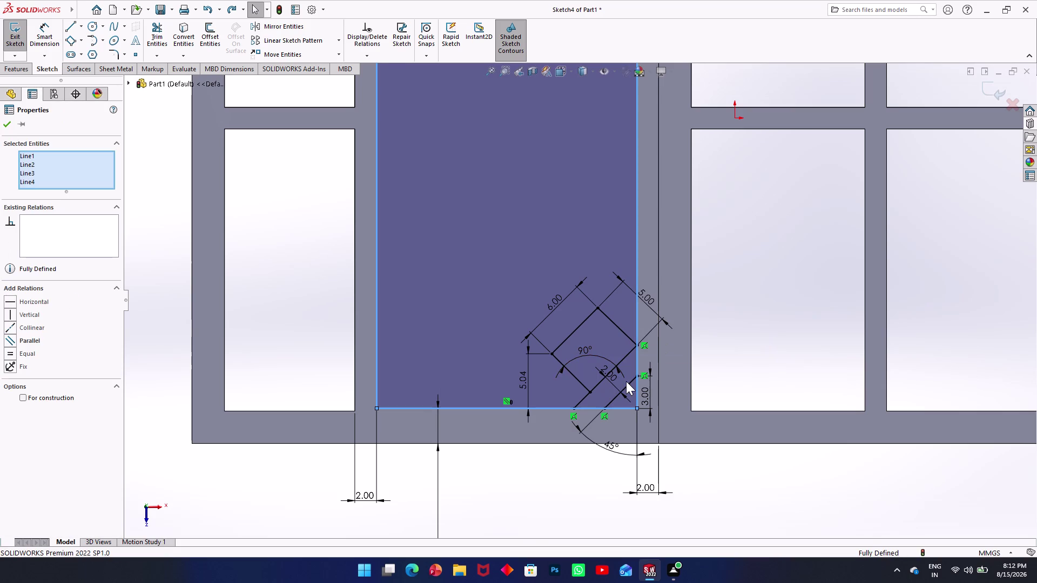
key(BackSpace)
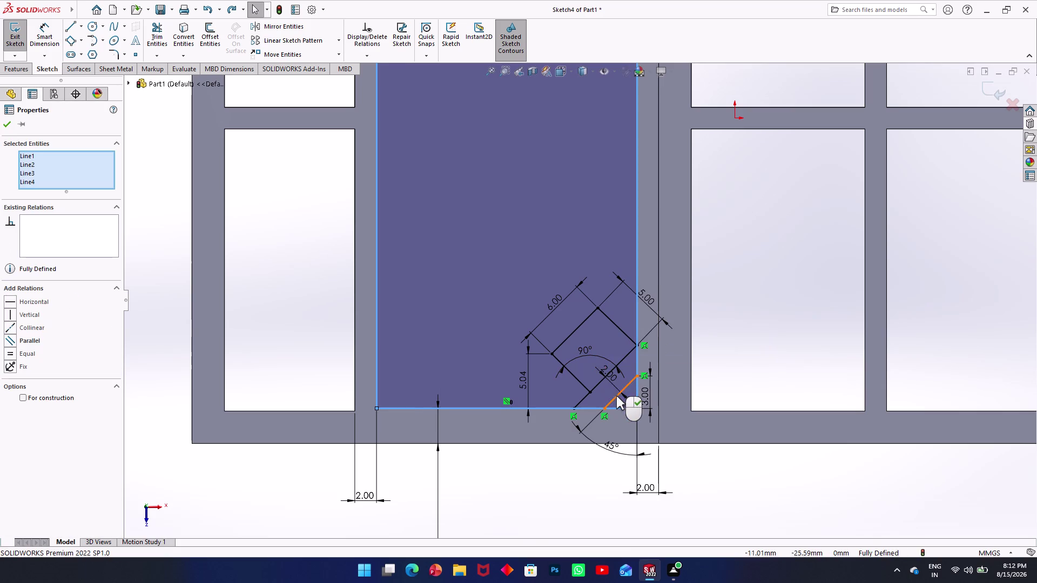
click(624, 396)
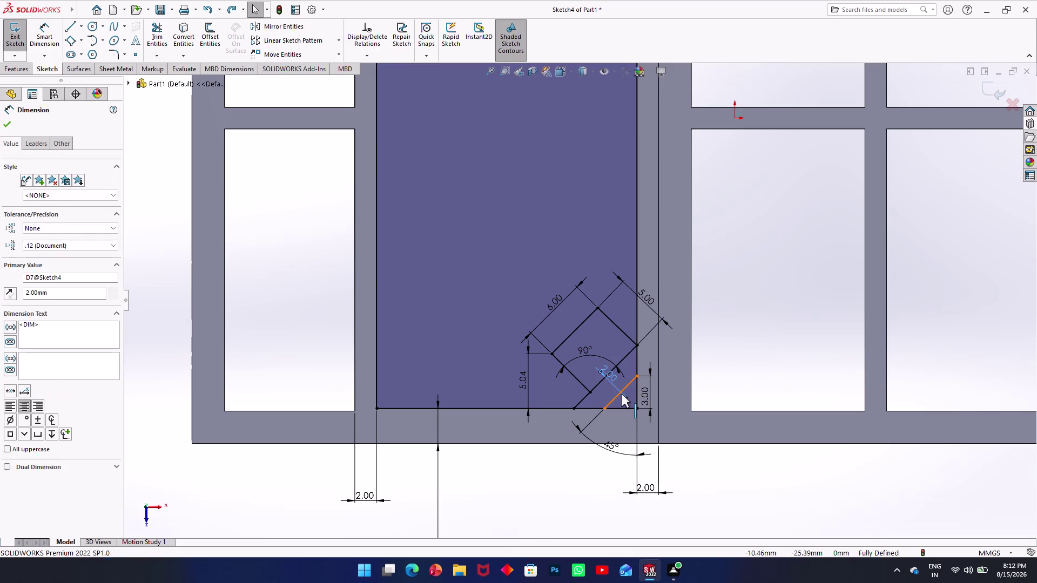
key(Escape)
click(619, 396)
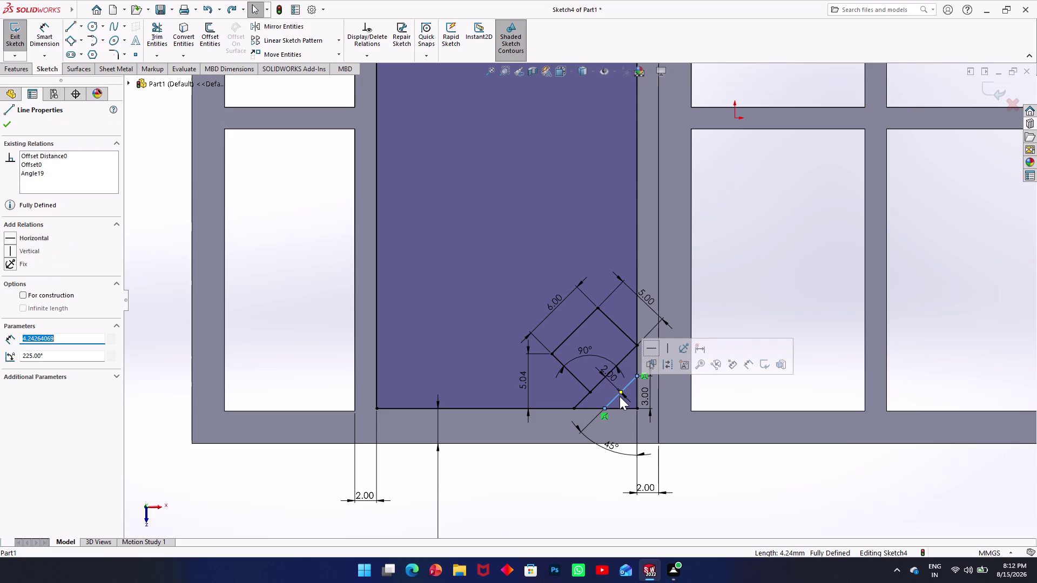
key(Delete)
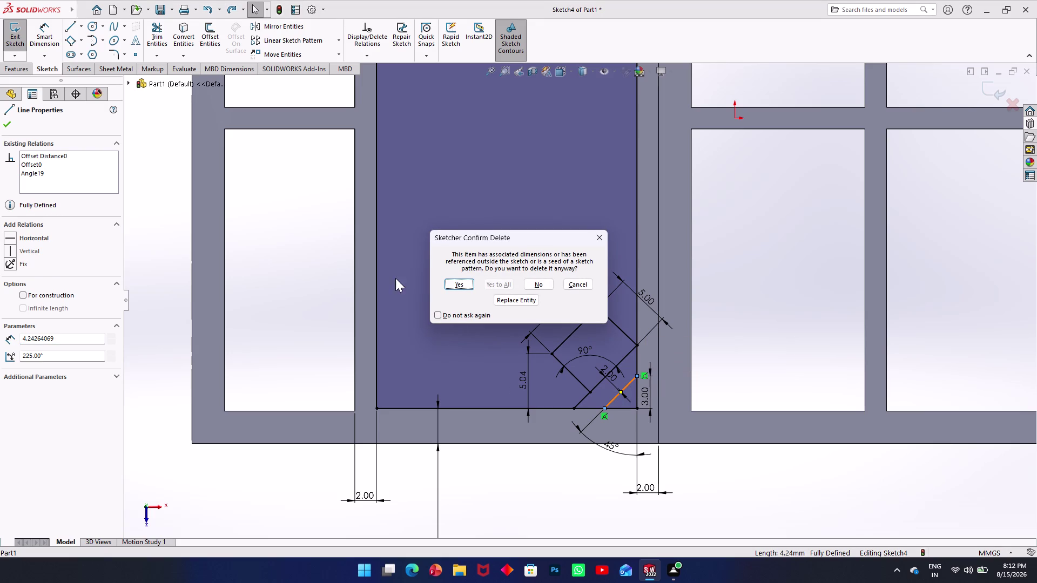
click(449, 284)
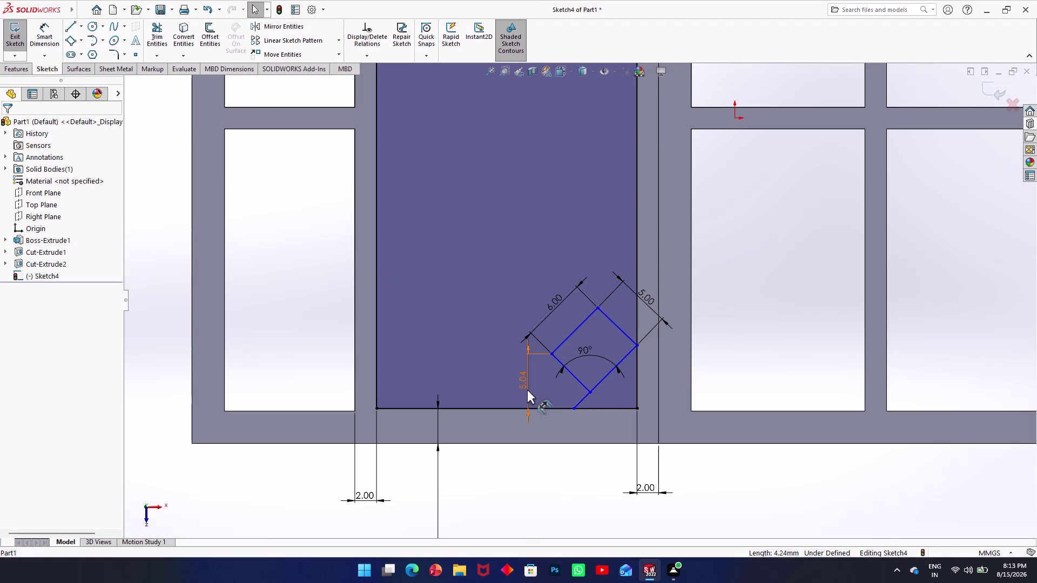
Delete the 5.04 mm height dimension.
click(528, 390)
key(Delete)
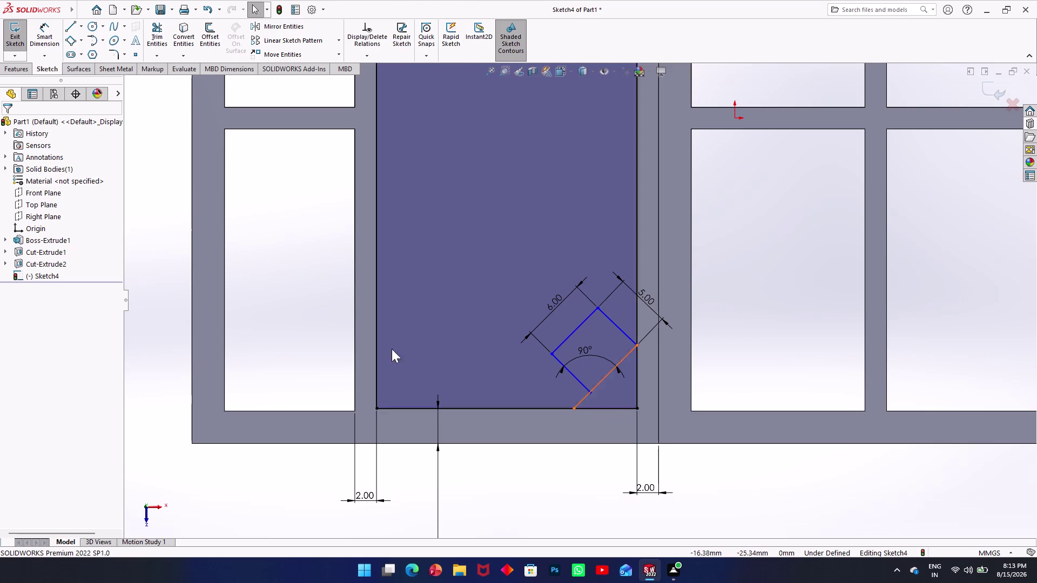
click(156, 26)
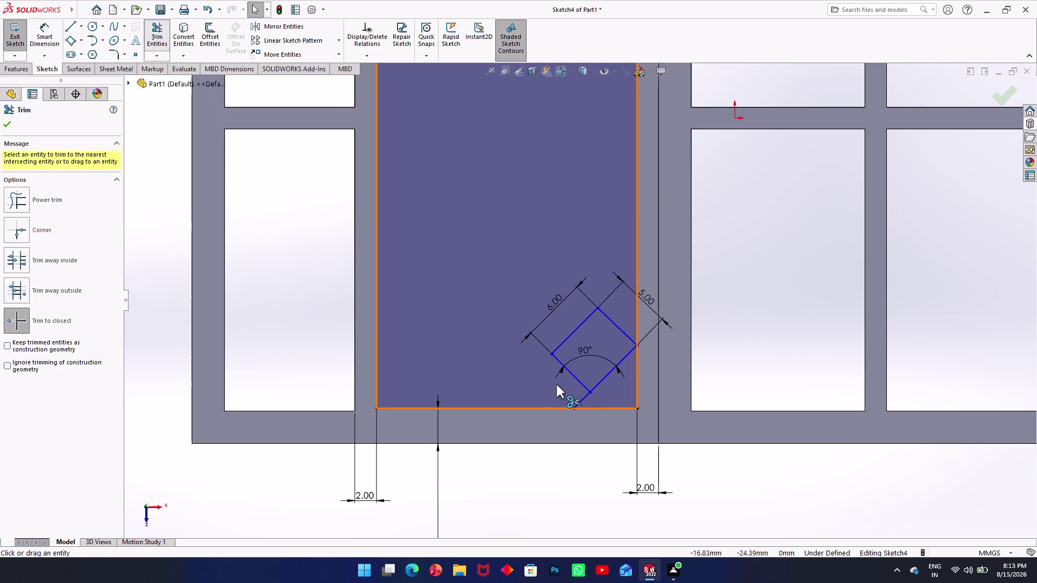
click(581, 403)
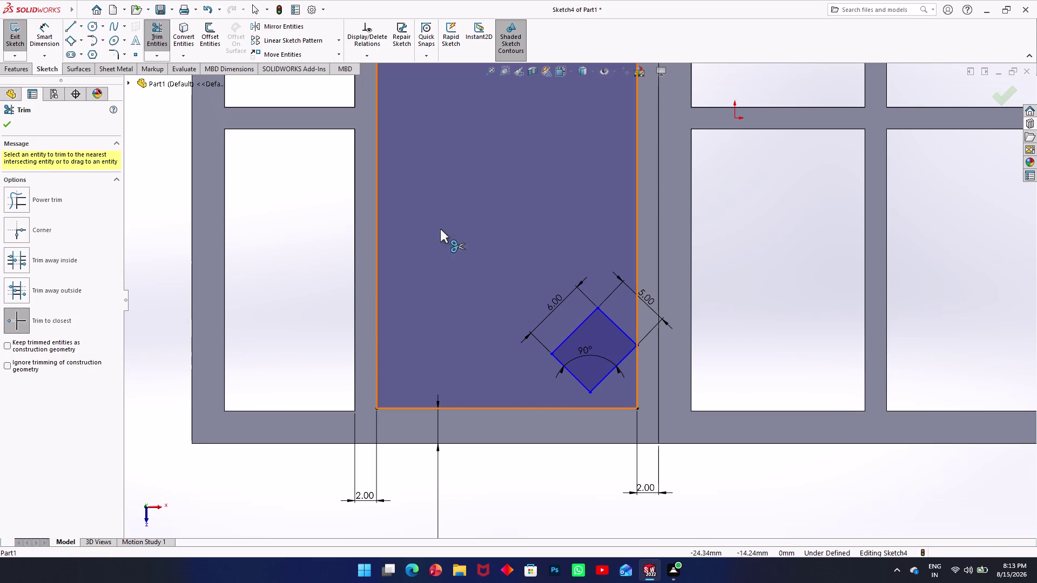
click(343, 38)
click(339, 40)
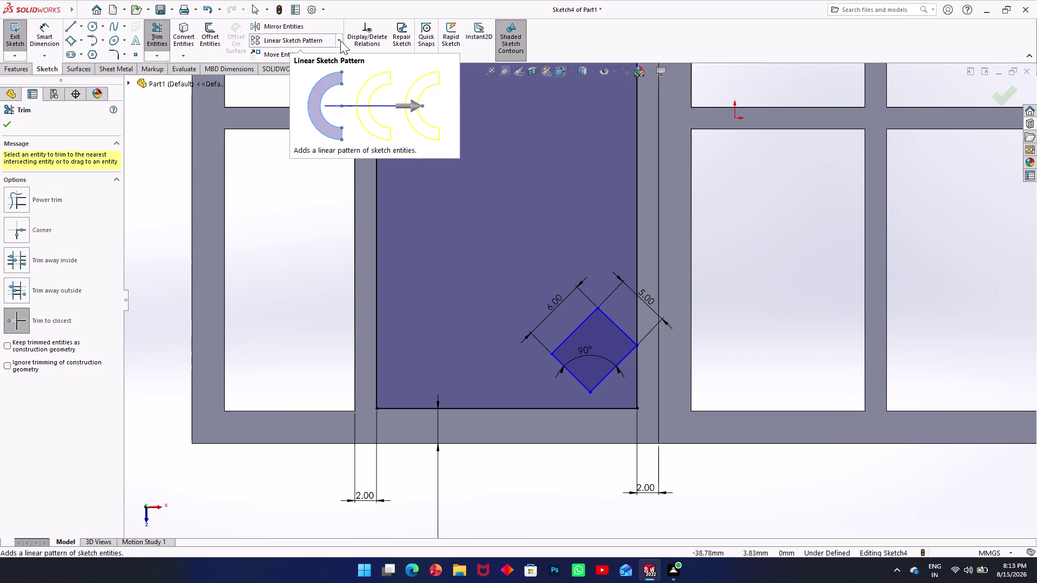
Start a linear sketch pattern using the slot's right edge as Direction 1.
click(340, 41)
click(332, 59)
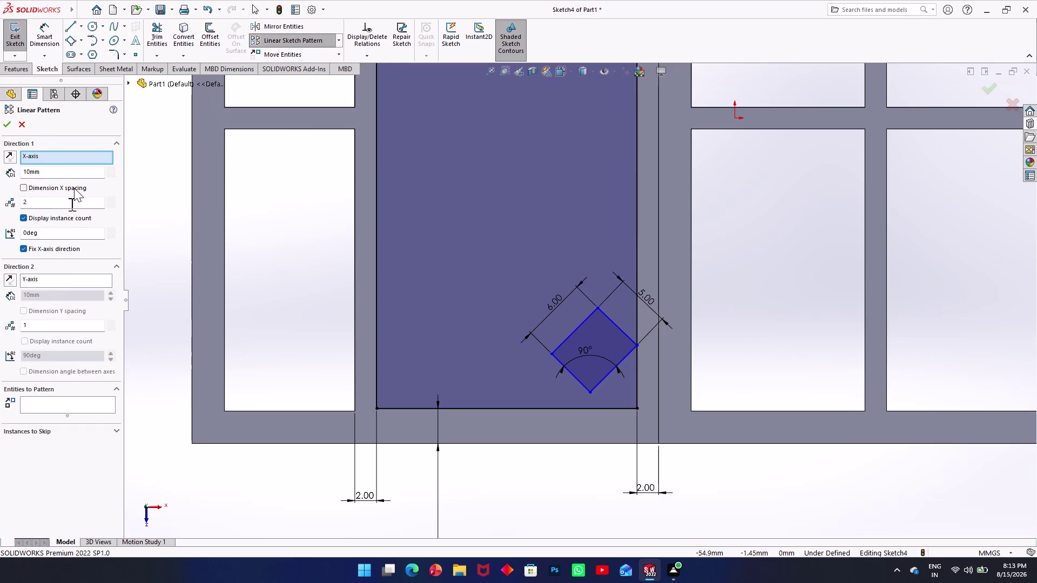
click(638, 229)
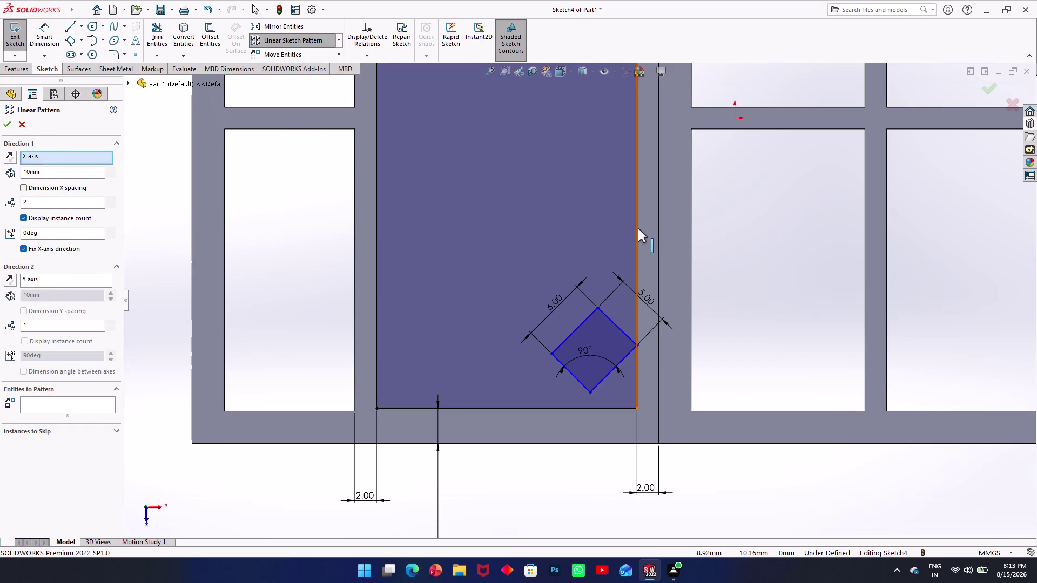
scroll(up, 3)
scroll(up, 3)
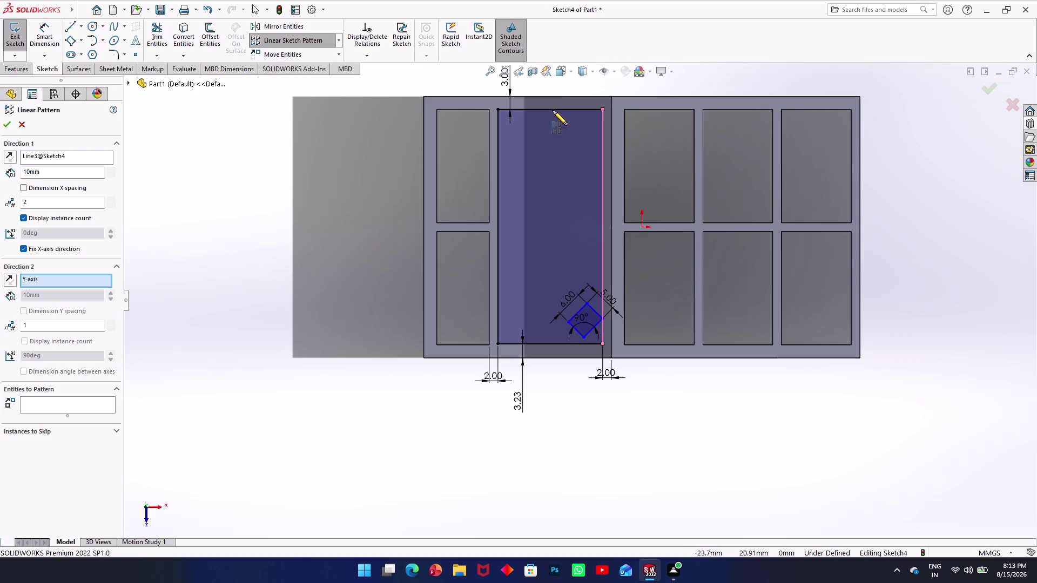
click(555, 112)
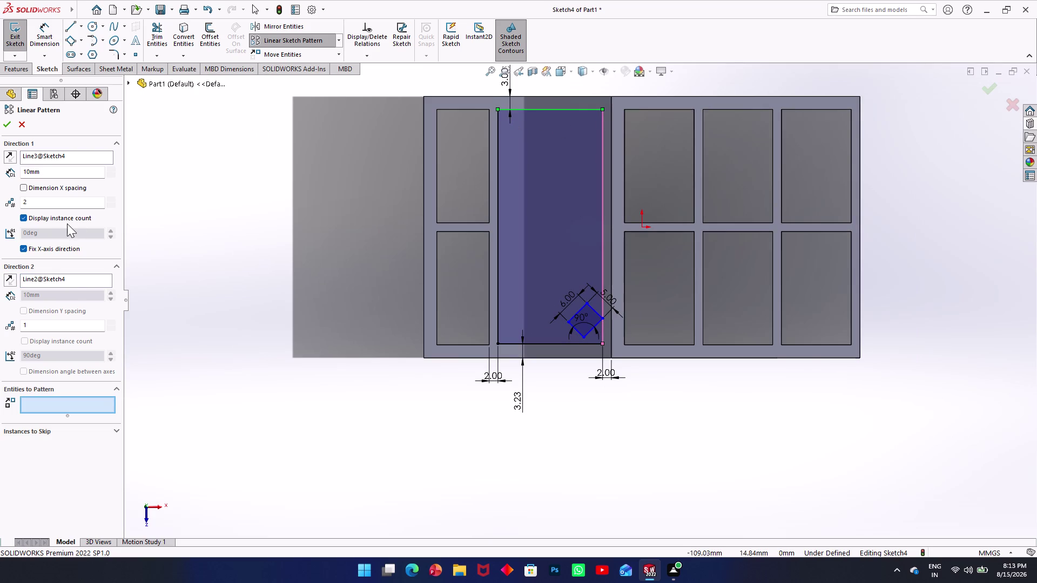
scroll(down, 3)
scroll(down, 3)
Set Direction 2 to 5 instances, briefly trying 3 first.
drag(68, 327, 67, 327)
drag(67, 327, 2, 329)
key(5)
click(216, 321)
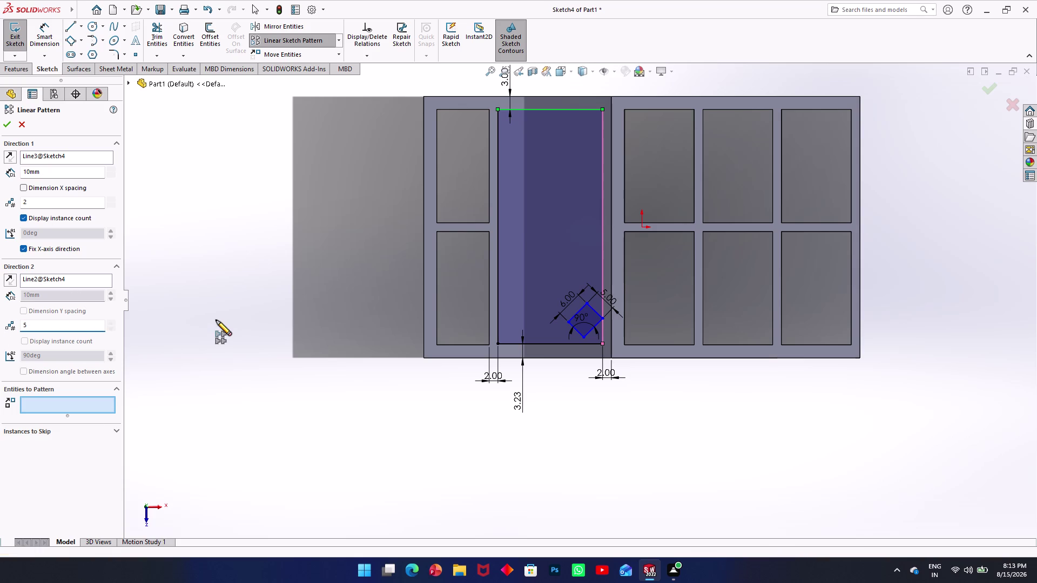
click(262, 257)
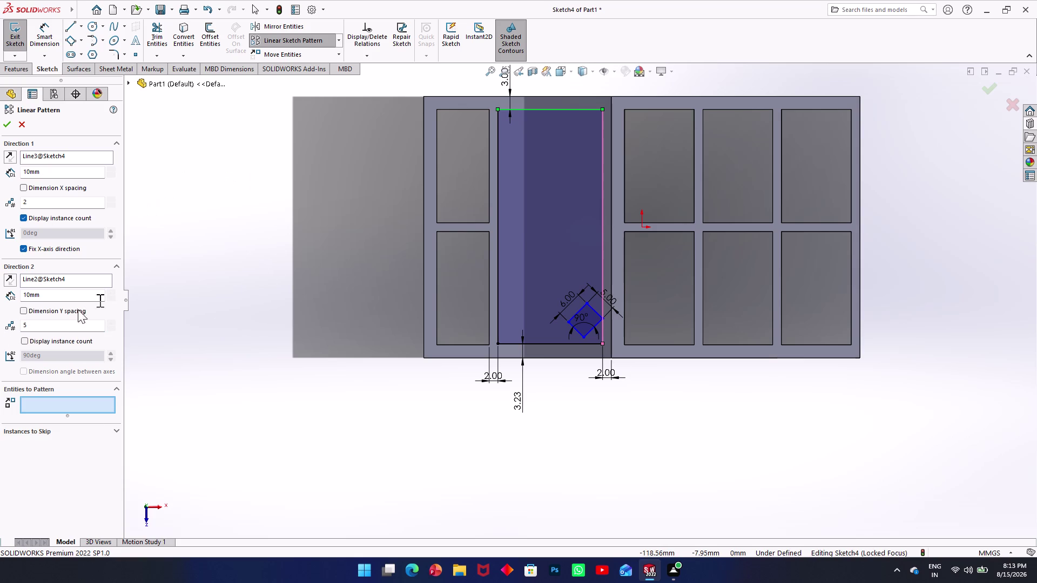
drag(48, 326, 0, 317)
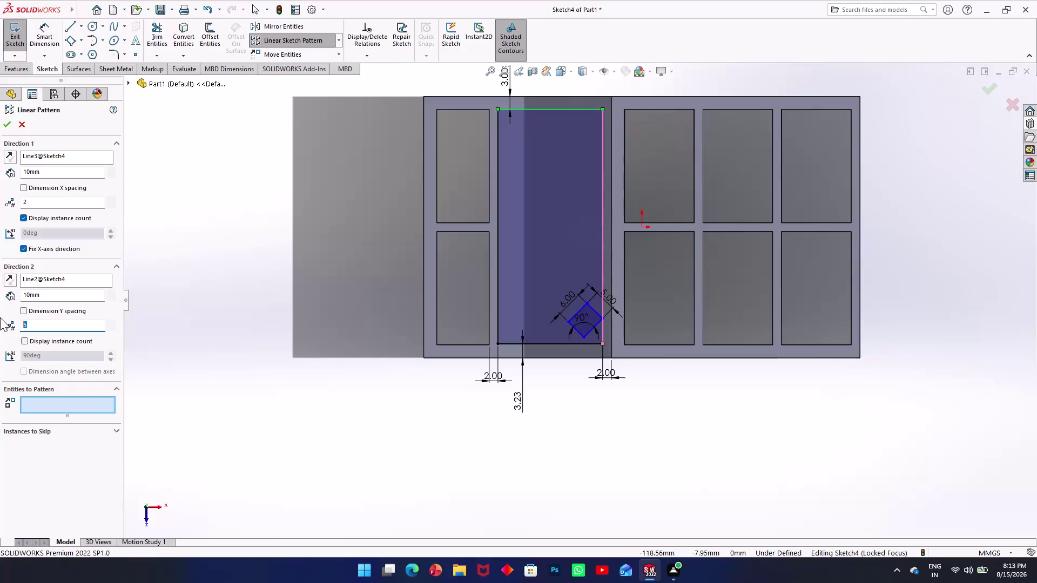
key(3)
click(194, 310)
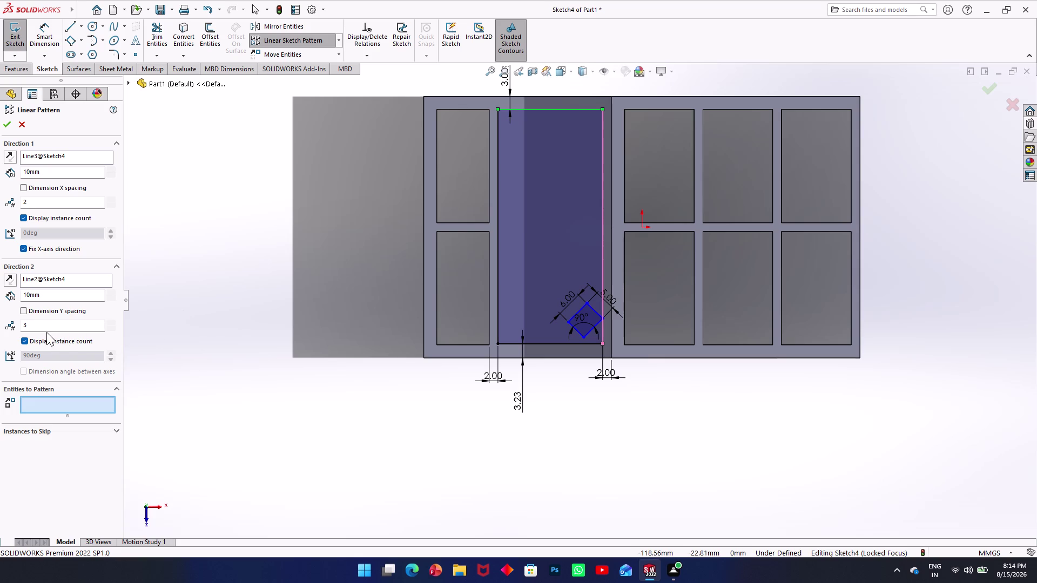
drag(37, 330, 10, 329)
key(5)
click(179, 301)
click(76, 408)
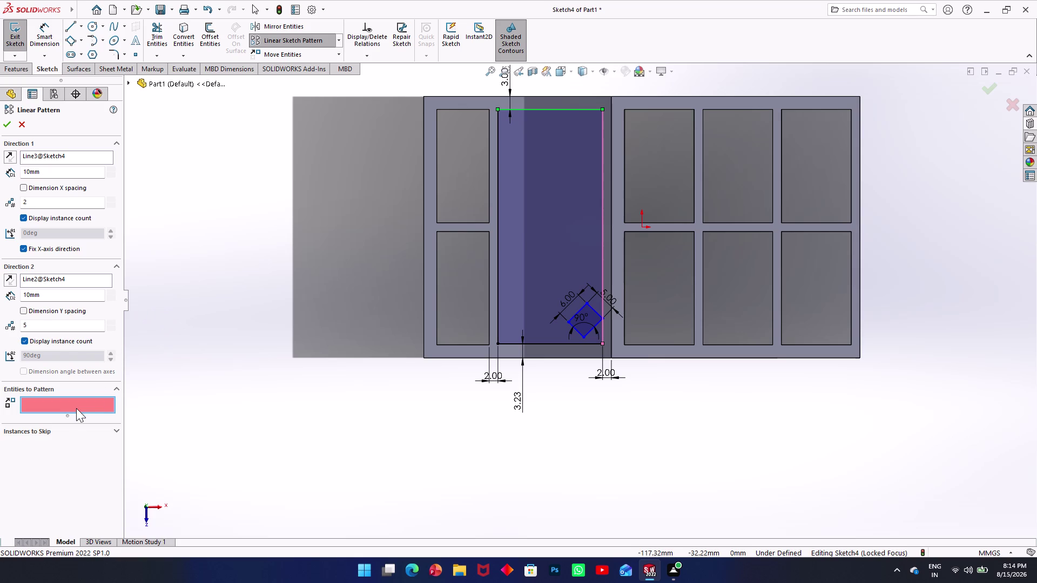
Add the diamond's lines, re-pick both direction edges, and reverse Direction 2.
click(585, 322)
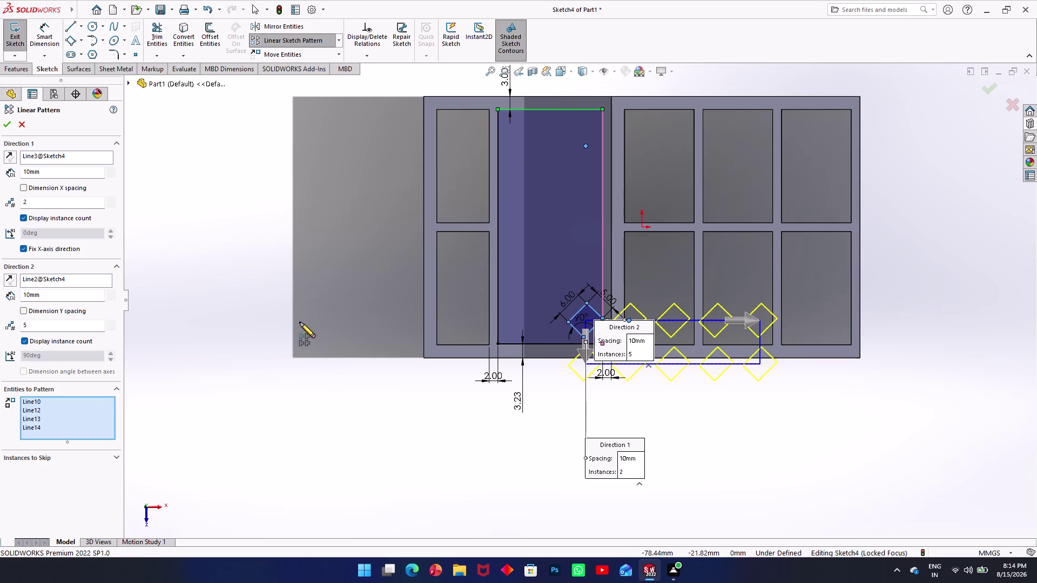
click(8, 278)
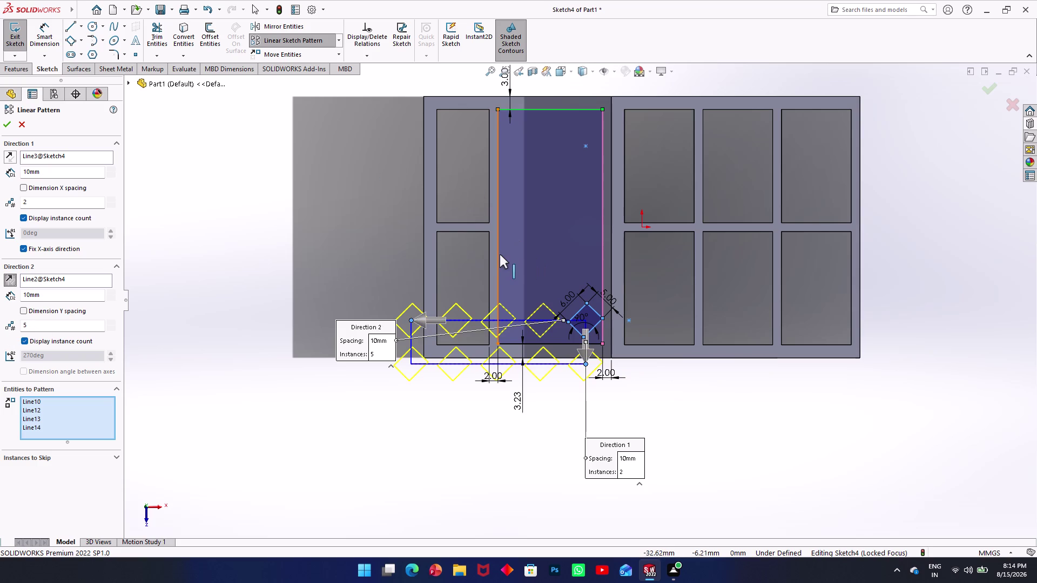
click(53, 158)
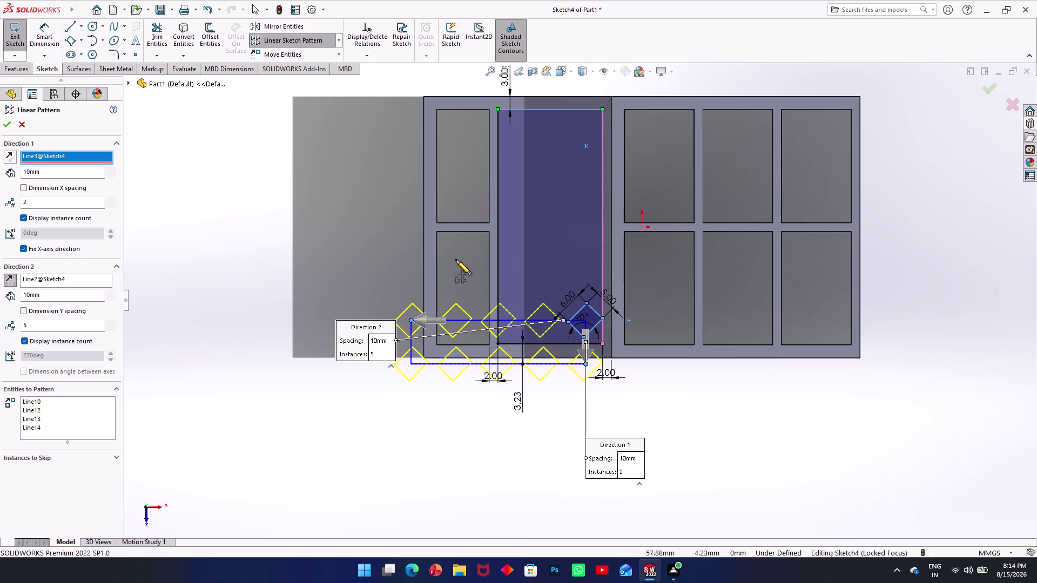
click(496, 264)
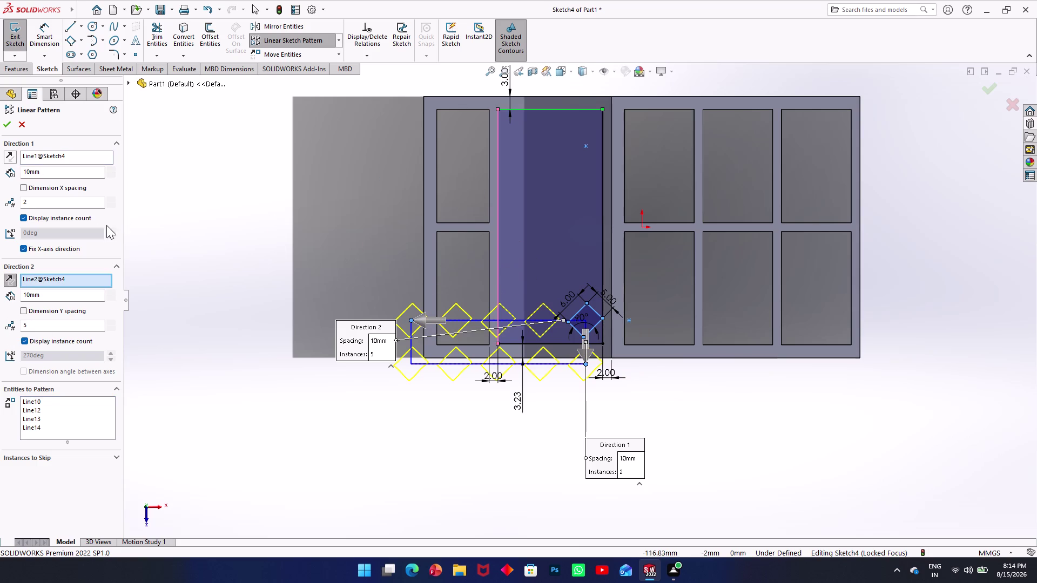
click(168, 223)
click(604, 152)
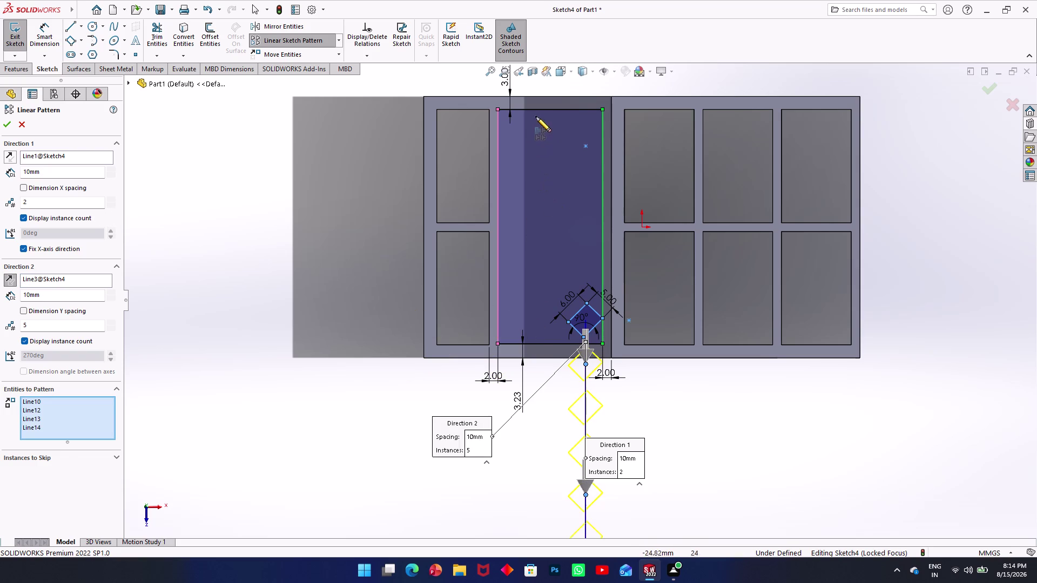
click(544, 106)
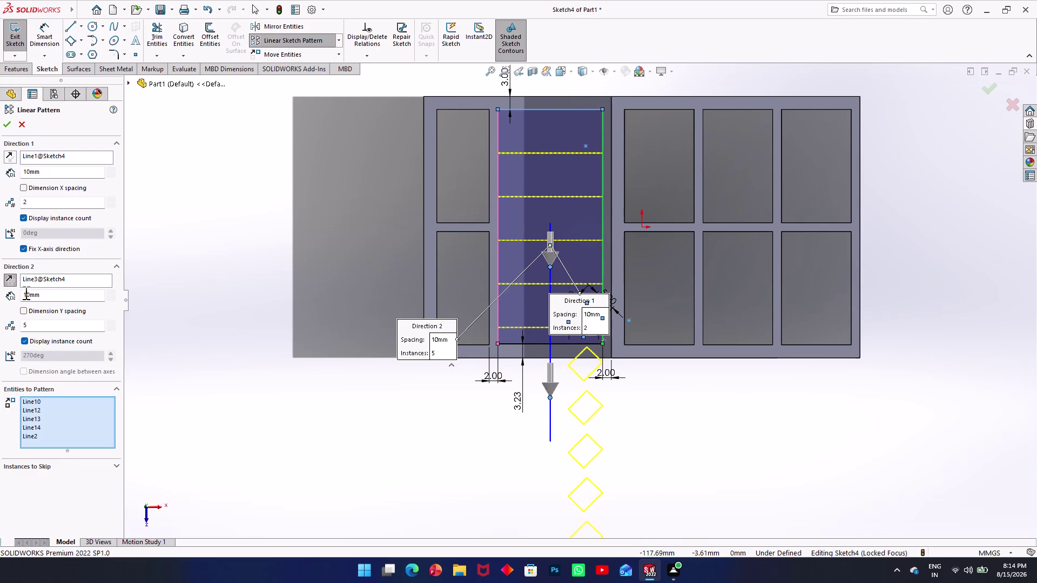
click(8, 279)
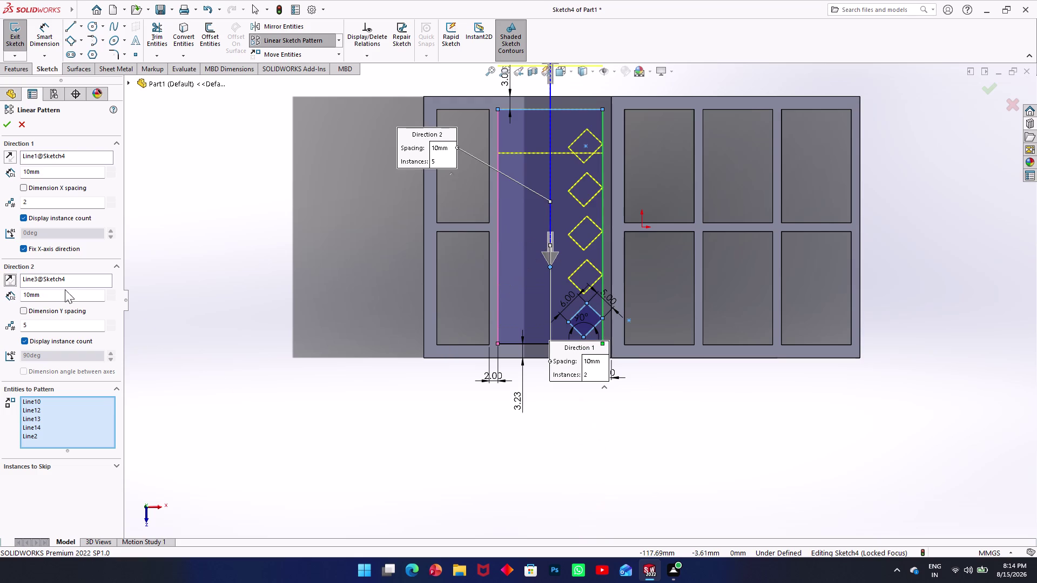
Reverse Direction 1, then clear its edge reference via Clear Selections.
scroll(down, 3)
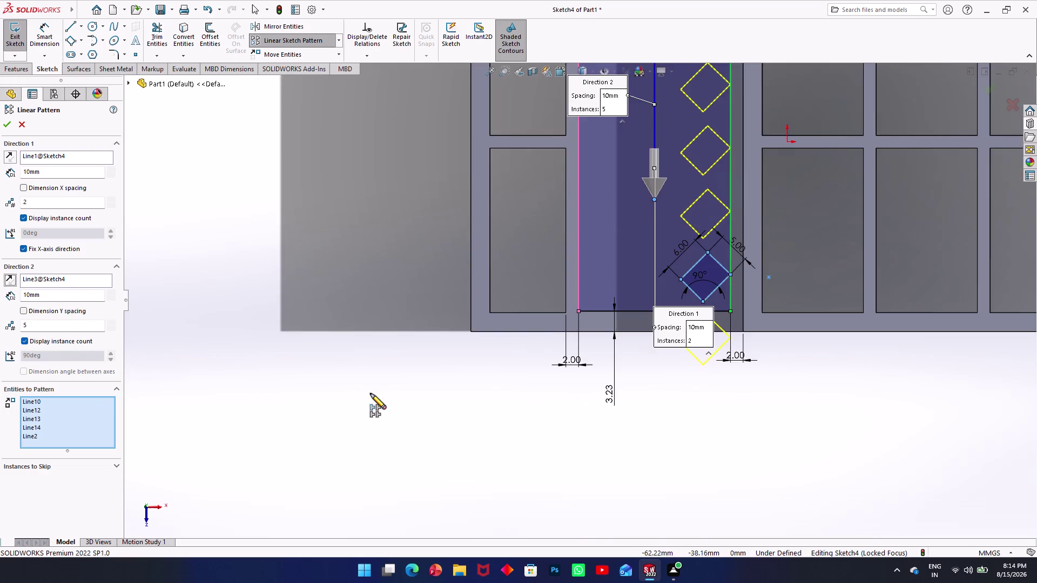
scroll(up, 3)
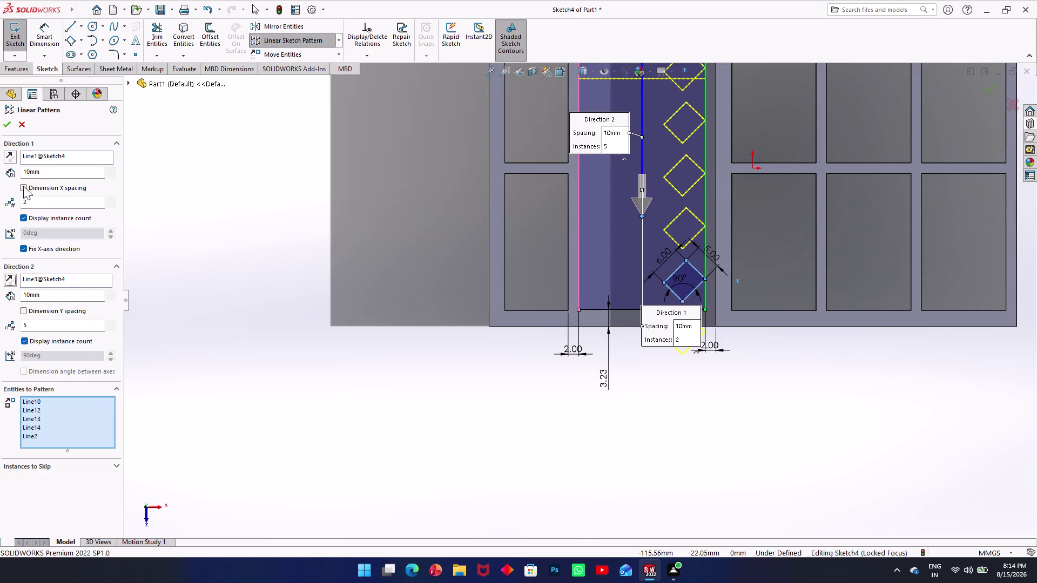
click(5, 152)
scroll(up, 3)
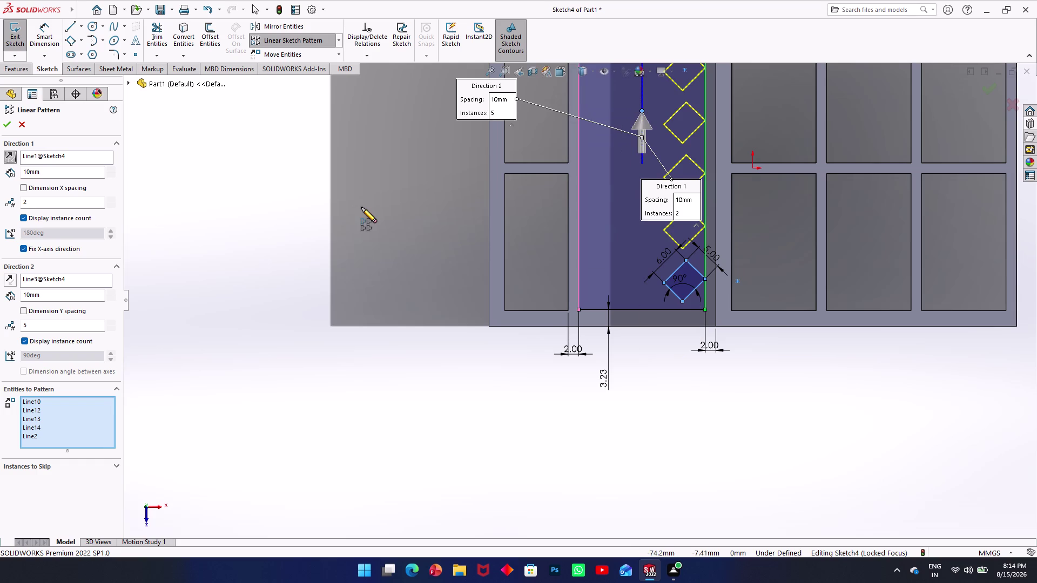
scroll(up, 3)
scroll(down, 3)
scroll(up, 3)
scroll(down, 3)
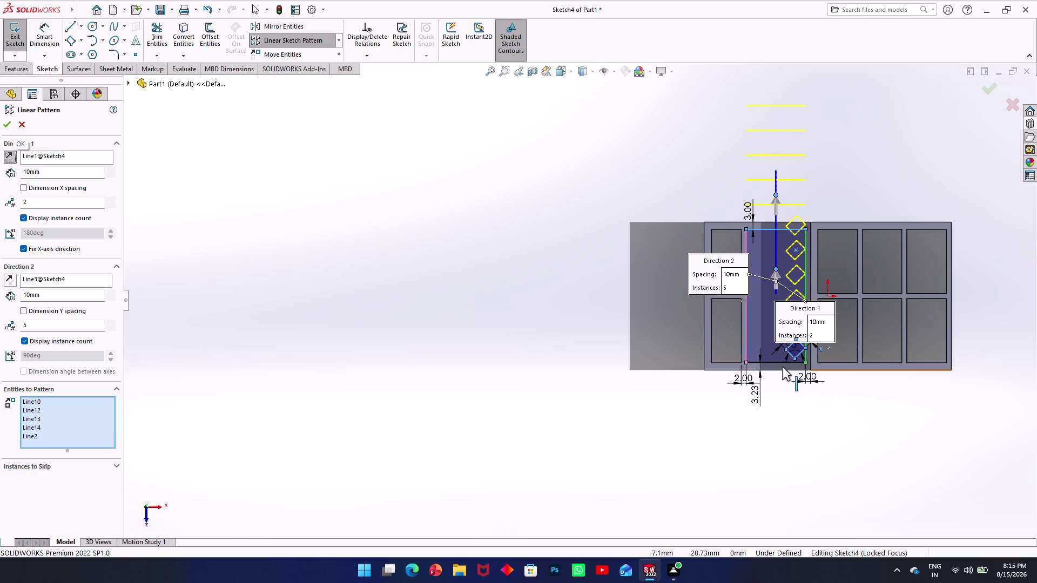
click(49, 160)
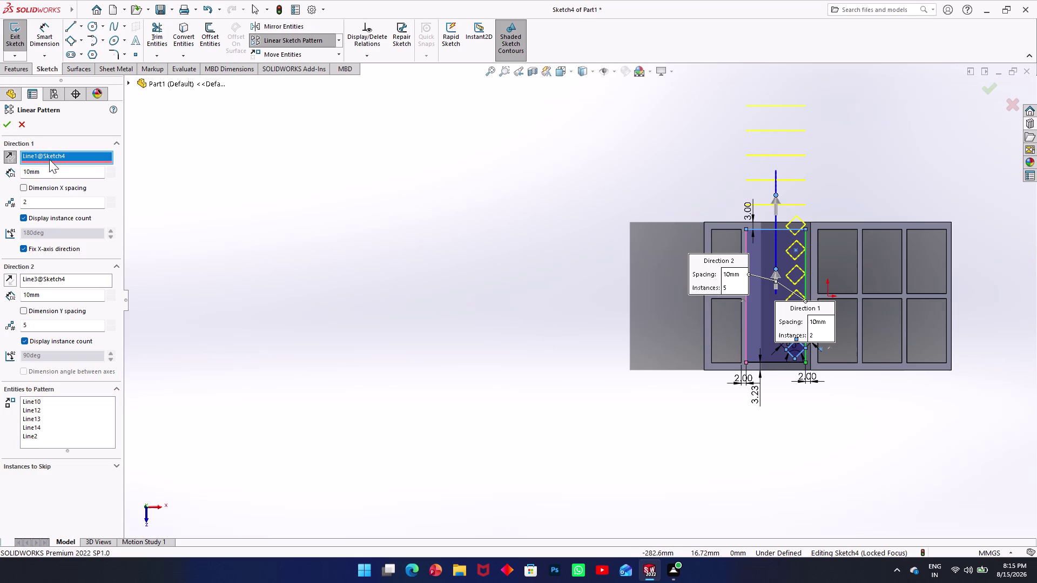
right_click(49, 160)
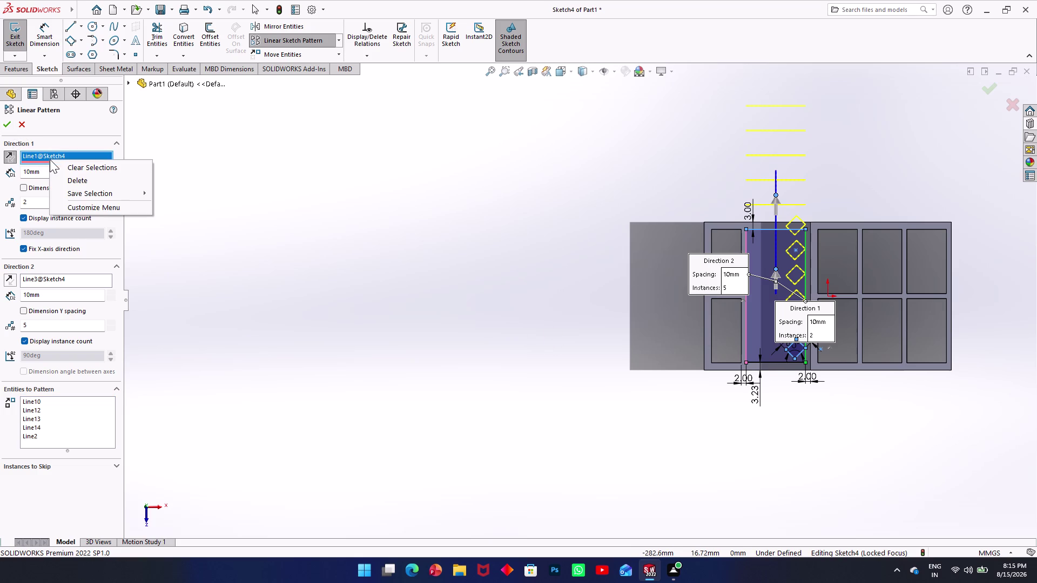
click(781, 362)
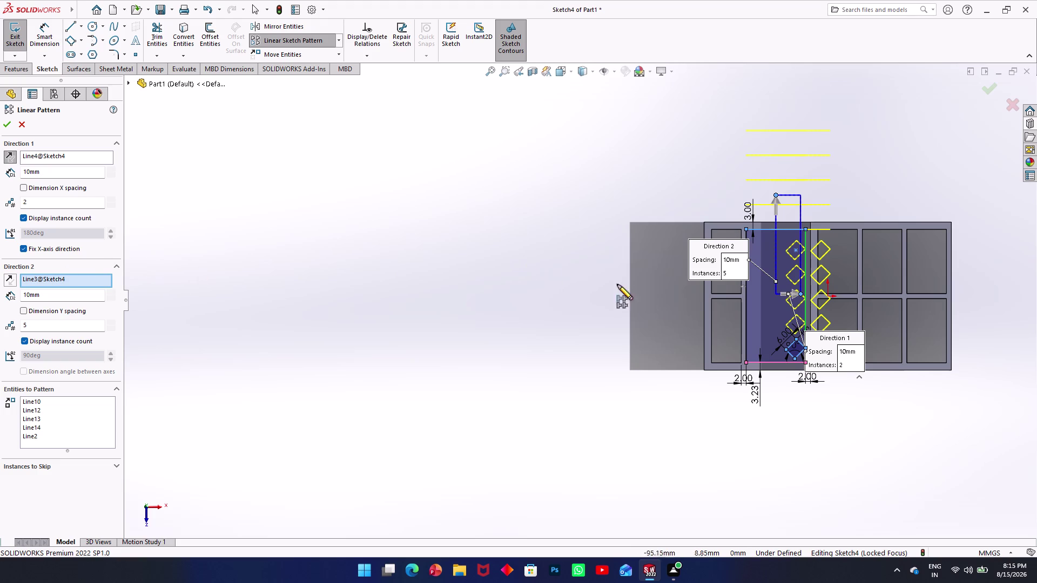
Re-pick the pattern direction edges and reverse Direction 1.
click(747, 340)
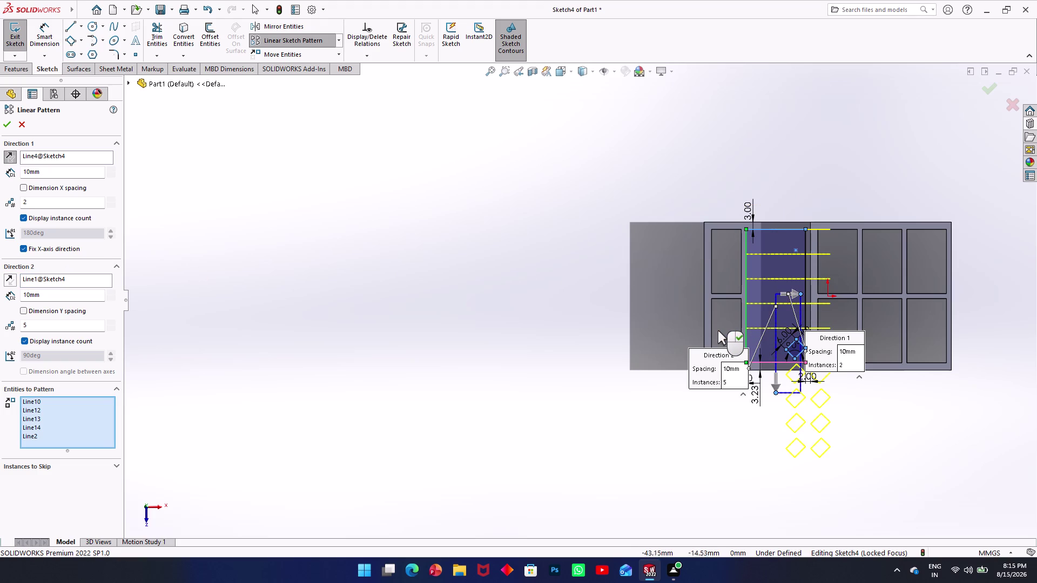
click(4, 160)
click(4, 159)
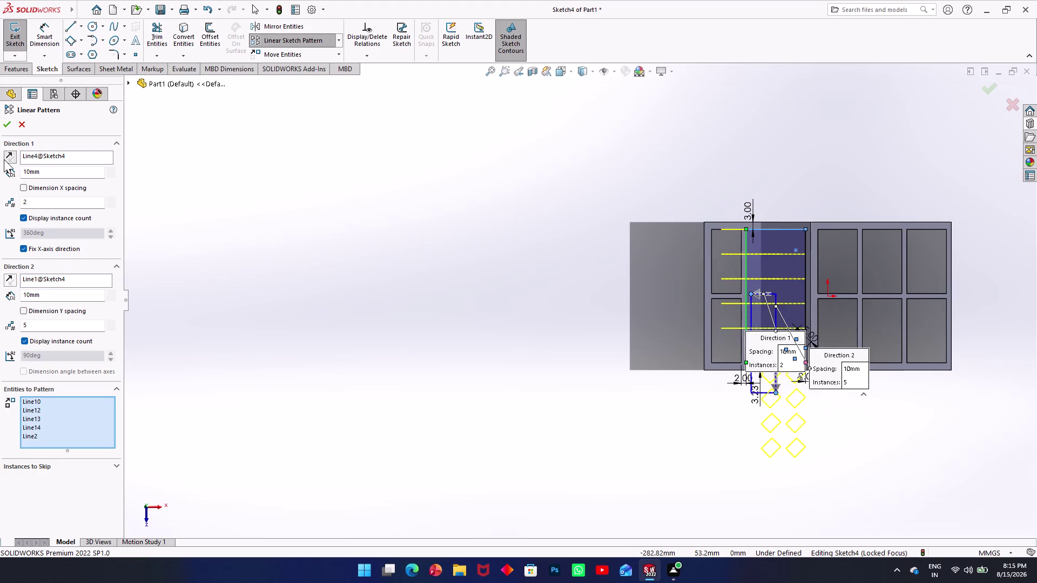
click(4, 160)
click(66, 276)
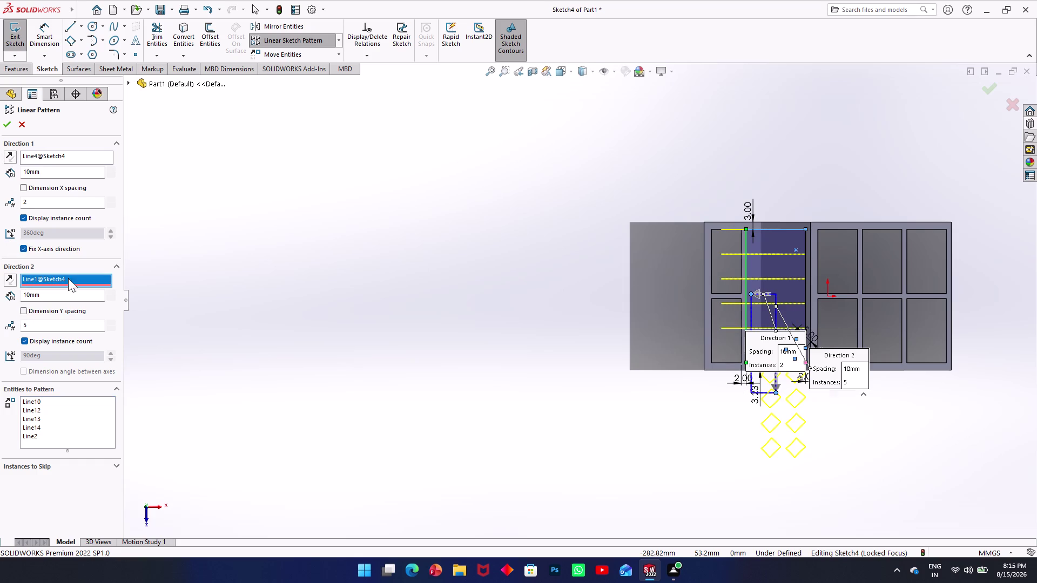
click(806, 242)
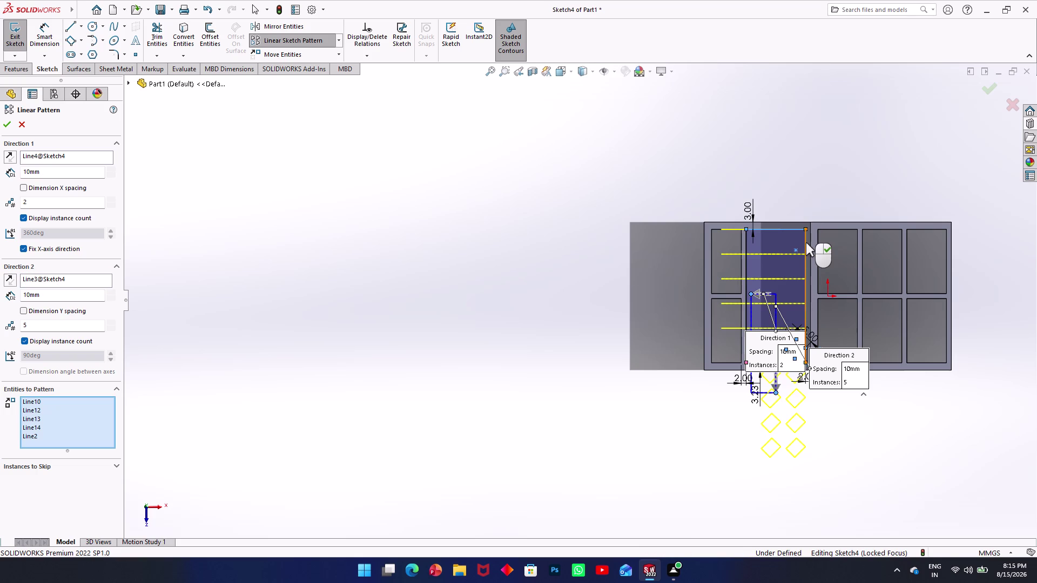
click(790, 226)
click(782, 233)
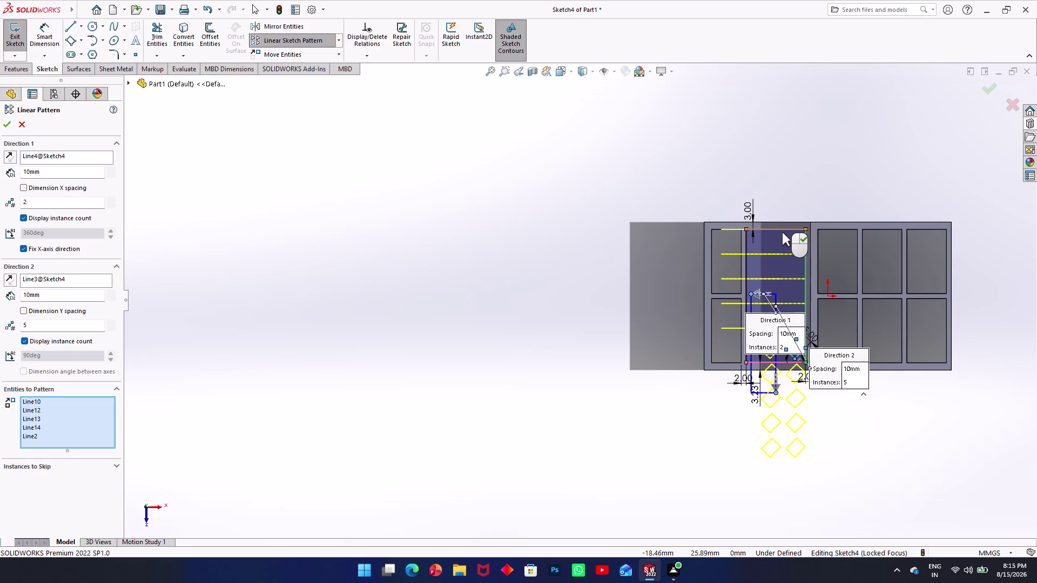
click(7, 281)
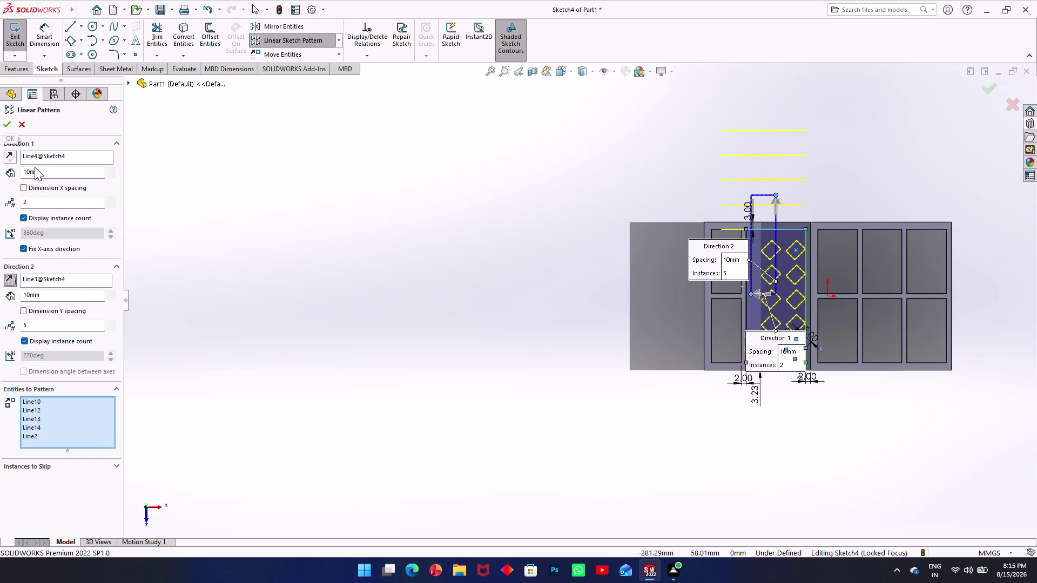
Set 3 instances in Direction 1 and 6 in Direction 2, then accept.
drag(42, 205, 0, 204)
key(3)
click(189, 132)
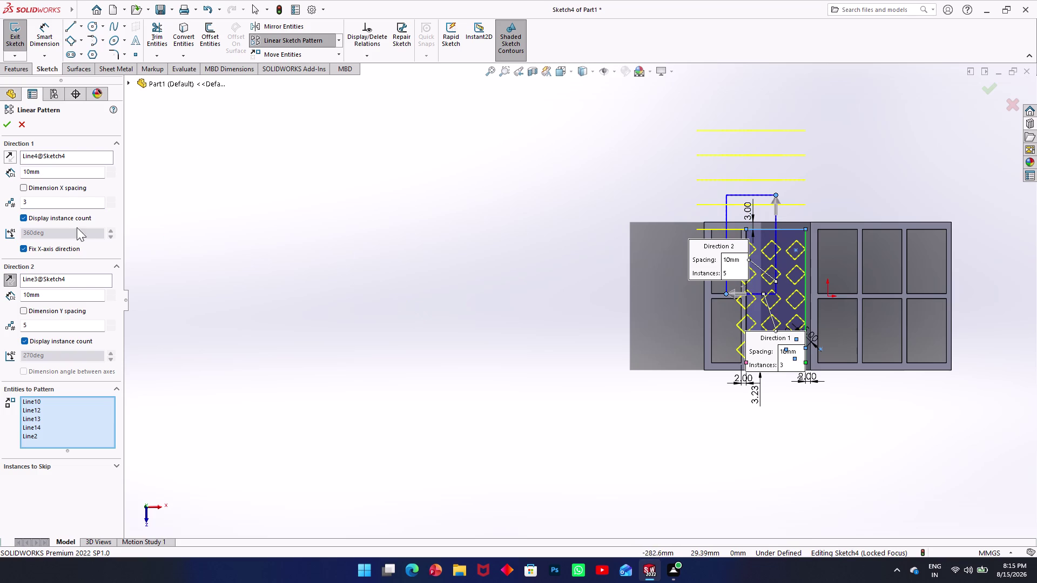
drag(39, 328, 10, 330)
key(6)
click(338, 228)
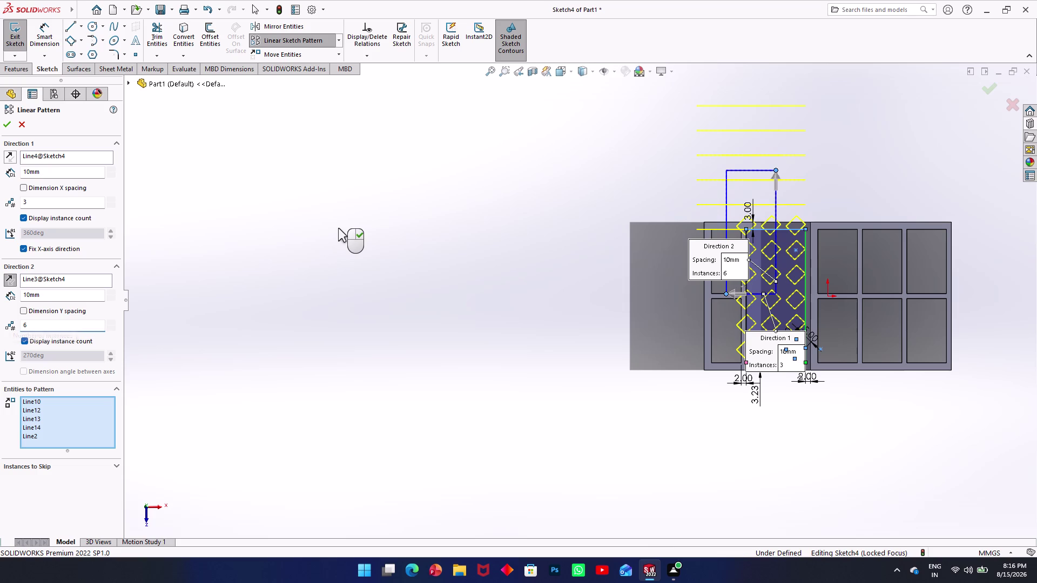
click(5, 124)
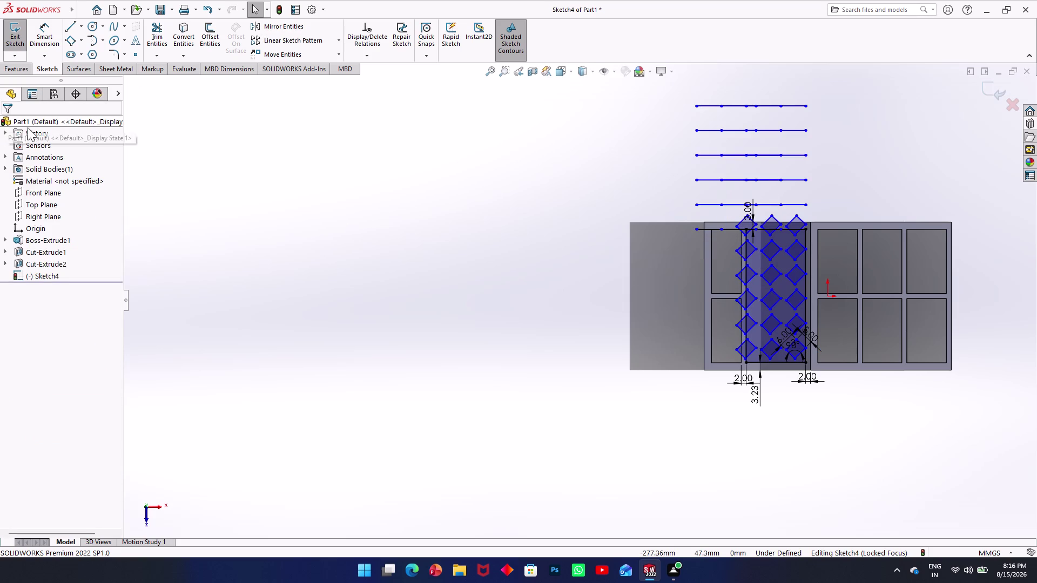
Trim away the extra segments of the second stray horizontal line above the box.
scroll(up, 3)
scroll(down, 3)
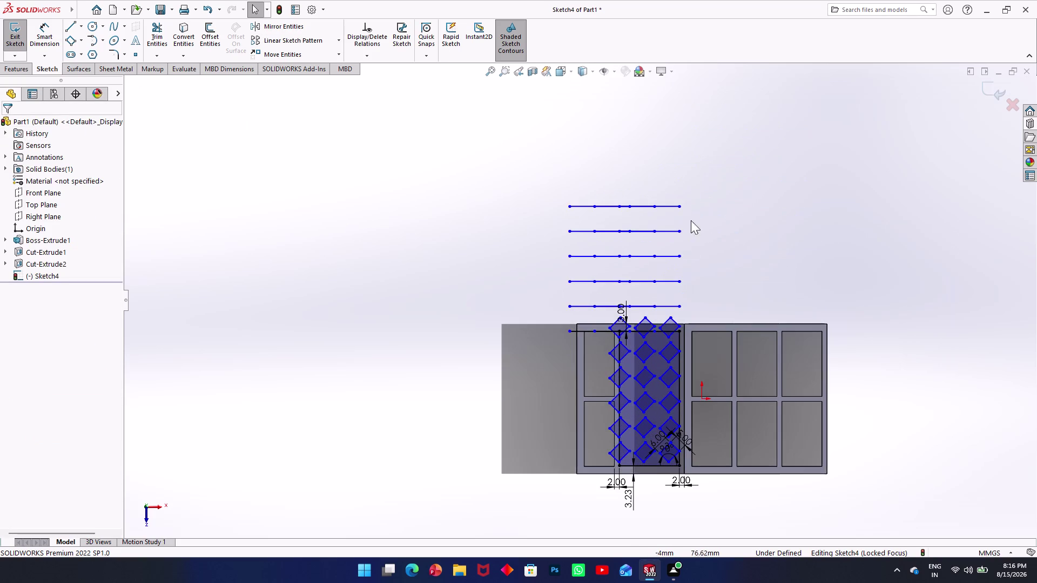
scroll(down, 3)
scroll(down, 3)
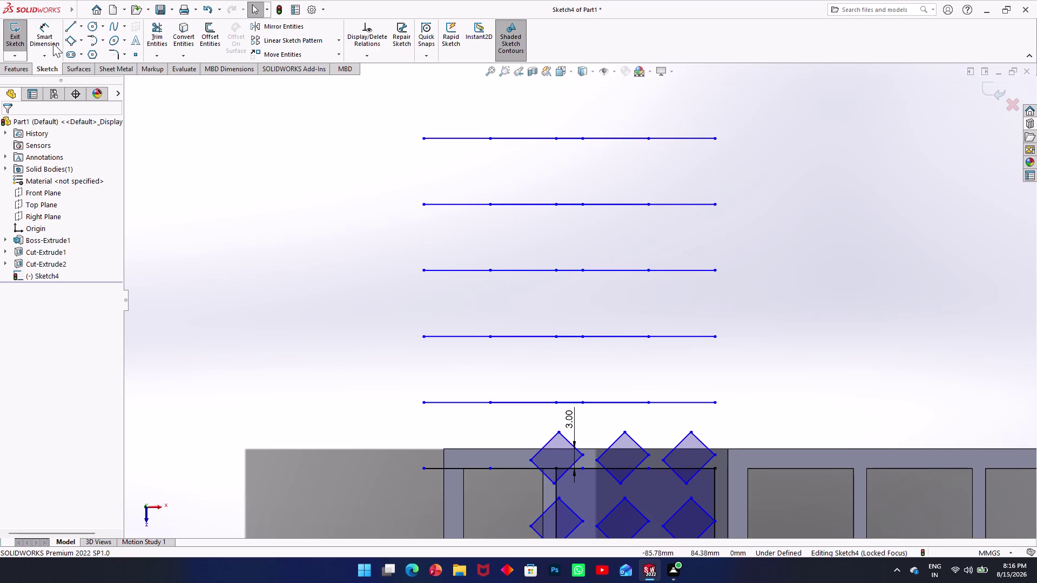
click(162, 29)
drag(607, 110, 610, 117)
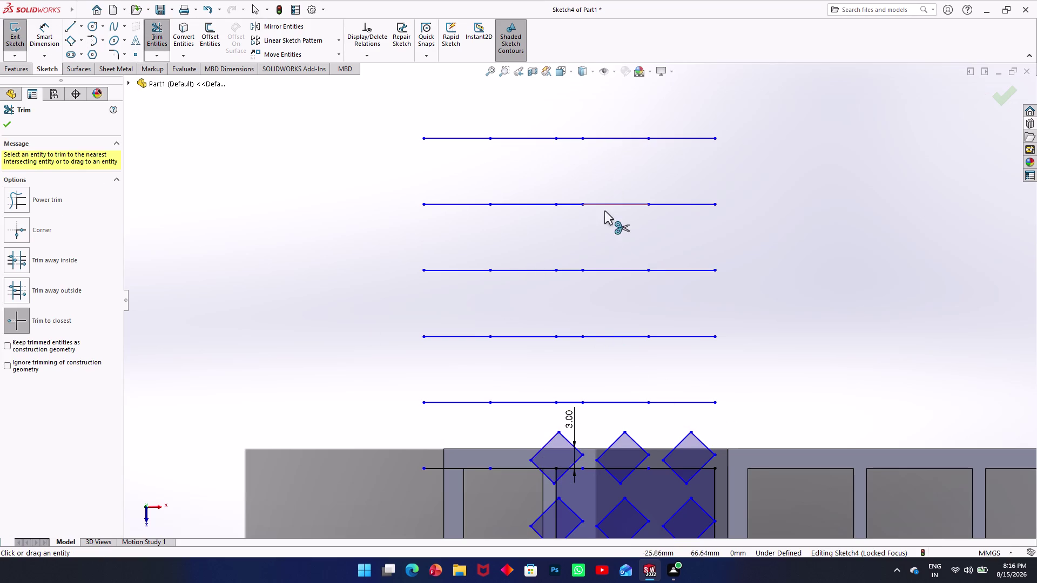
click(612, 198)
triple_click(615, 206)
double_click(610, 204)
click(599, 204)
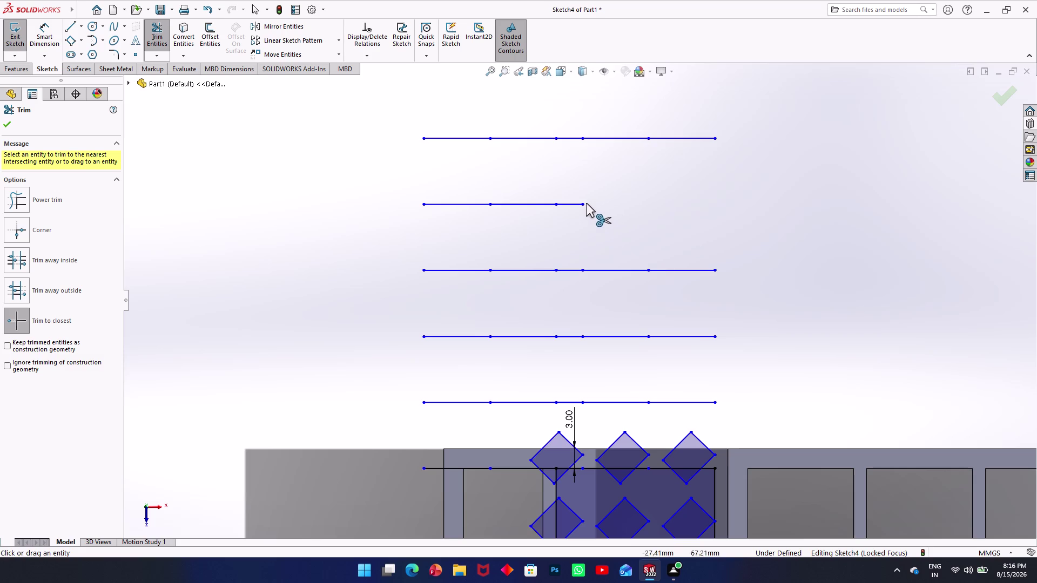
click(571, 206)
click(567, 205)
click(559, 204)
drag(545, 201, 540, 201)
click(519, 196)
click(506, 205)
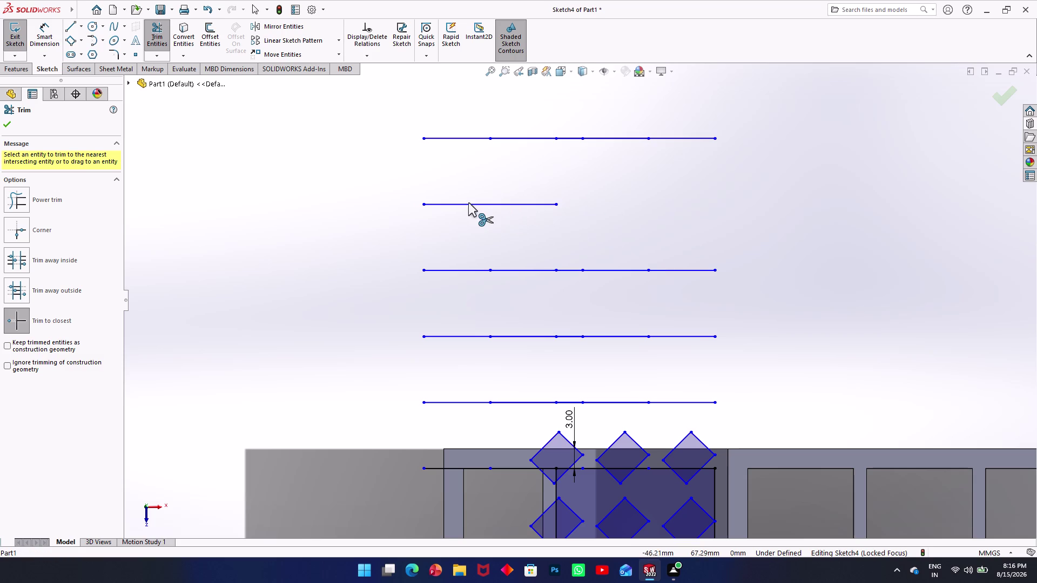
key(Escape)
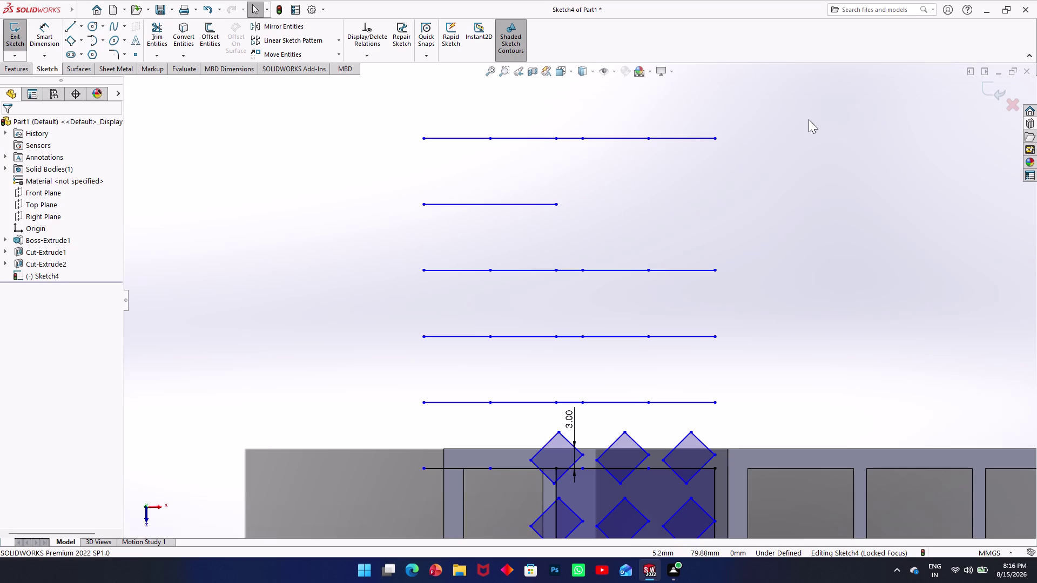
Box-select the remaining stray horizontal lines above the box and delete them.
click(808, 119)
drag(725, 129, 378, 392)
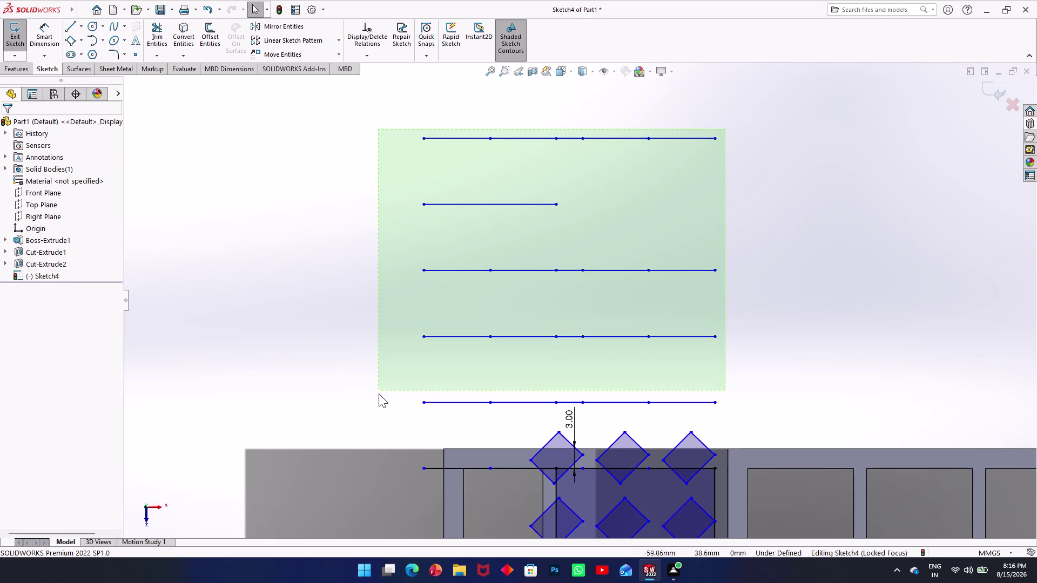
drag(379, 392, 379, 418)
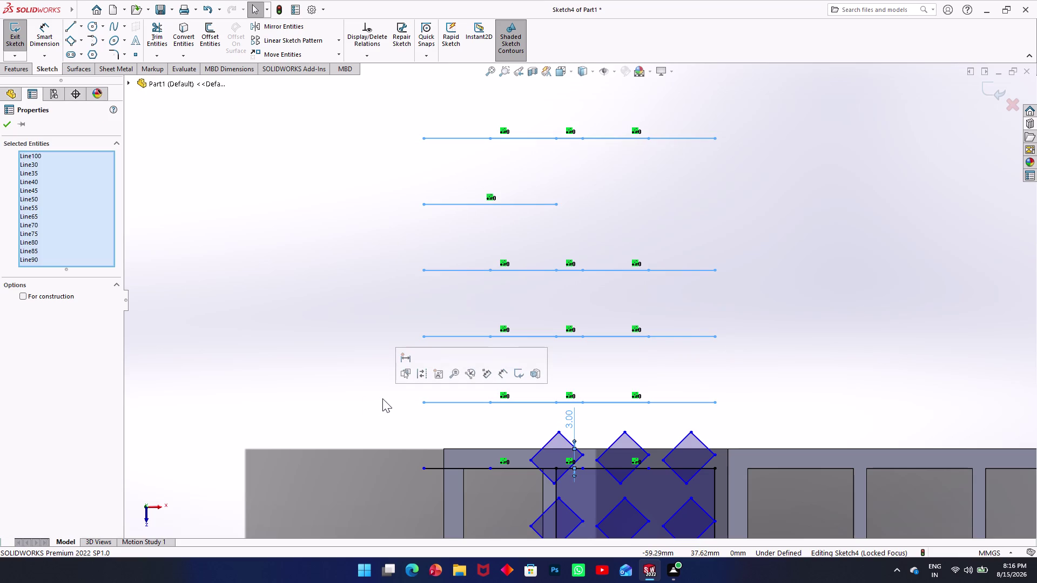
key(Delete)
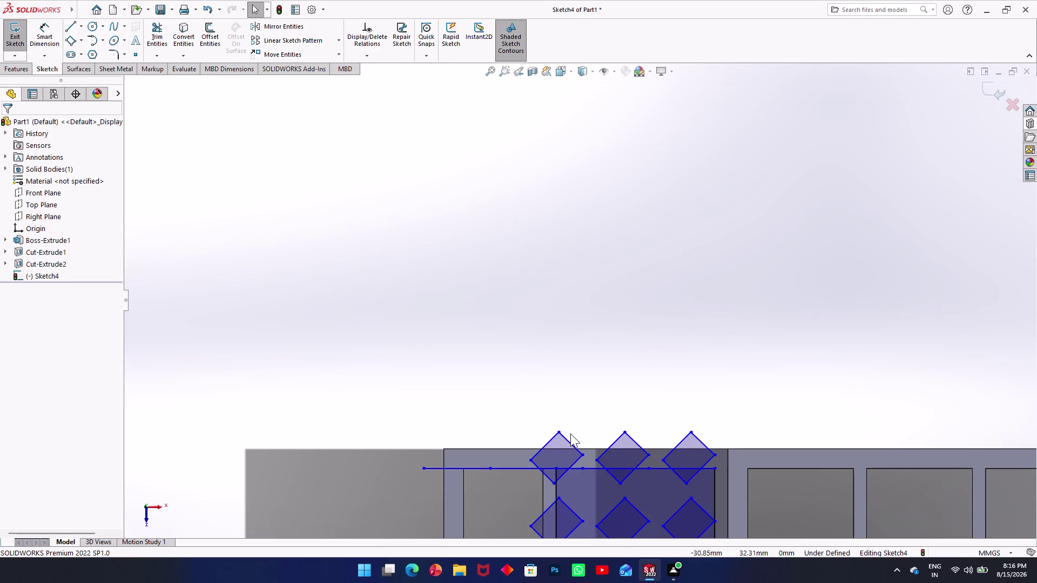
click(573, 445)
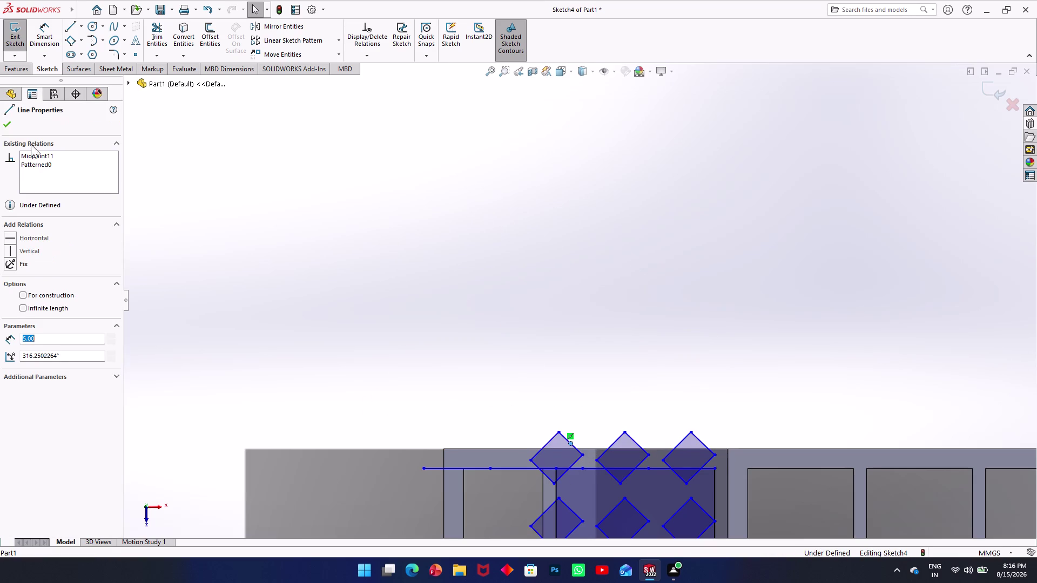
Trim the first diamond's upper edges and short top-line pieces, undoing the last trim.
click(161, 36)
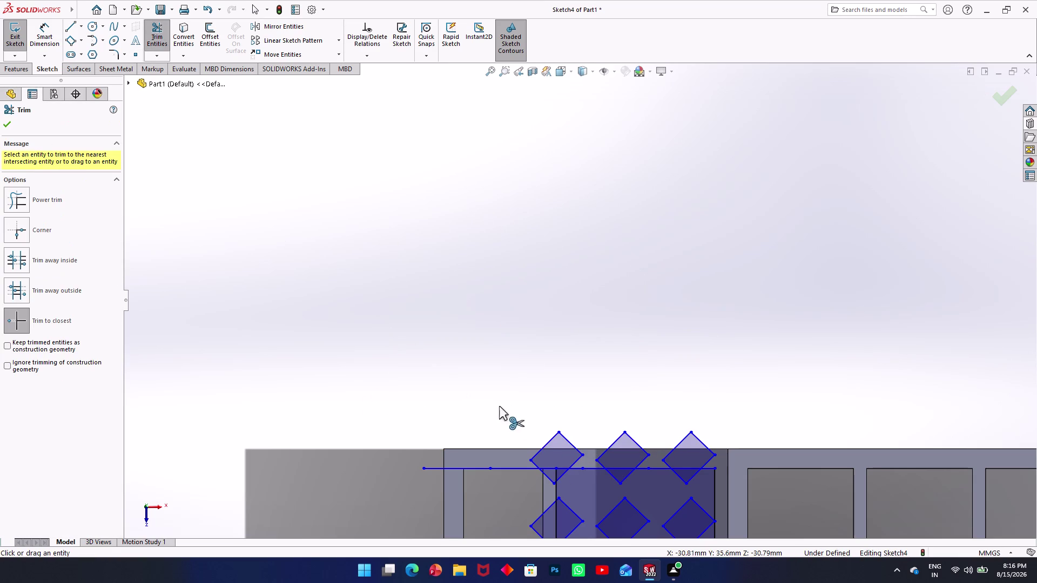
click(541, 450)
click(571, 444)
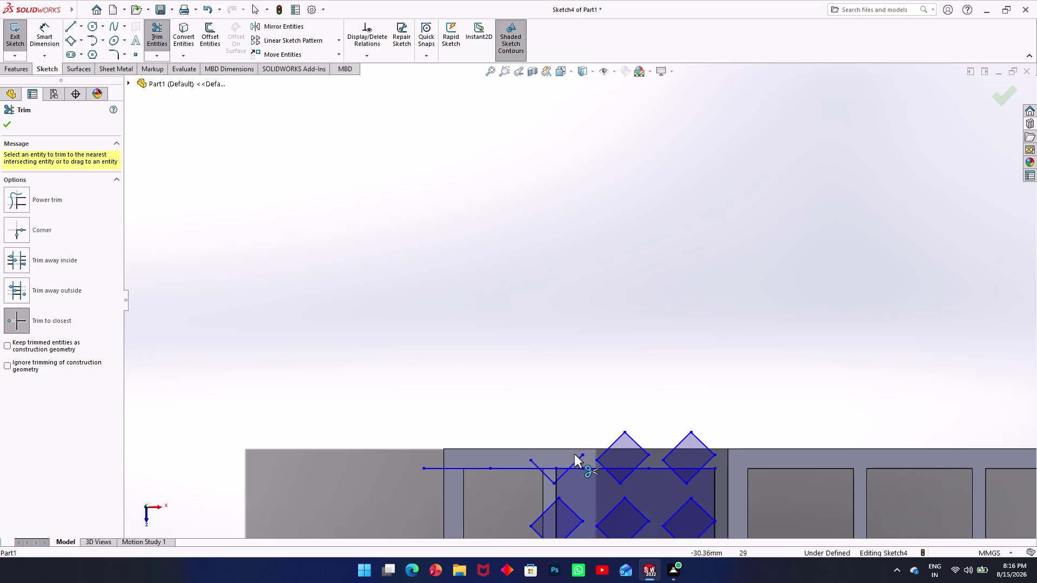
click(577, 460)
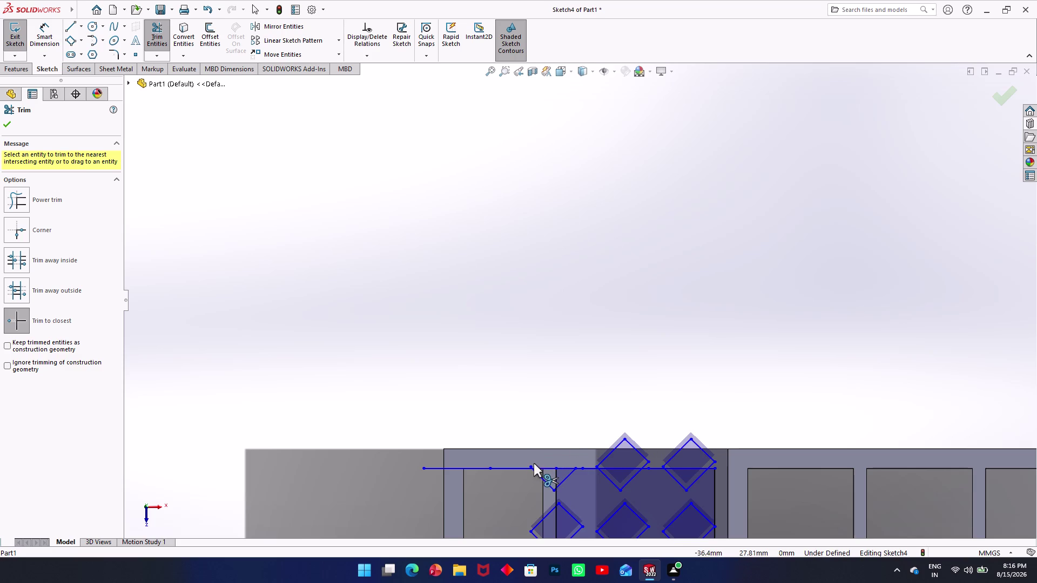
scroll(up, 3)
scroll(down, 3)
scroll(down, 3)
scroll(down, 3)
click(610, 450)
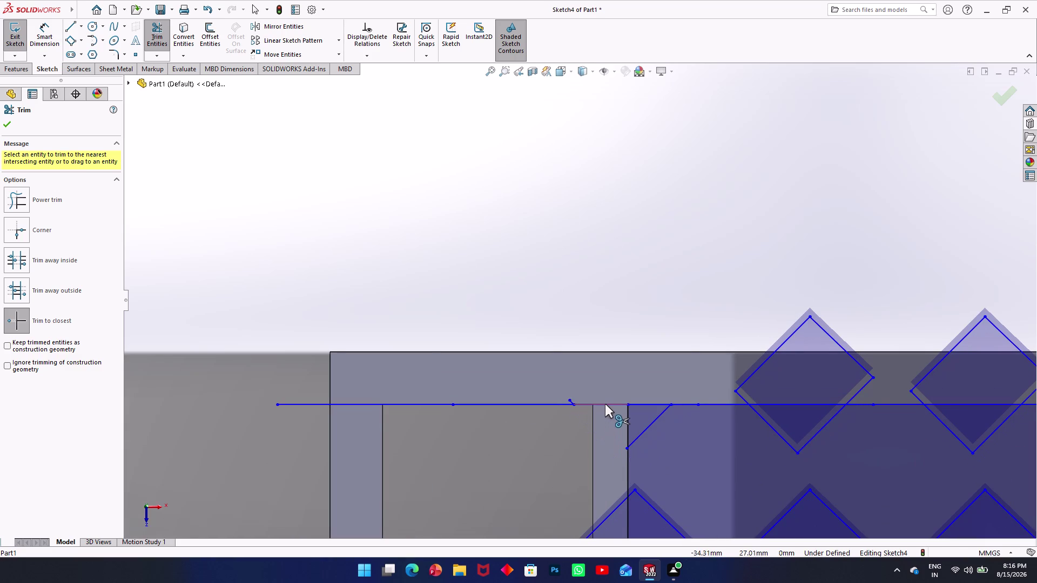
click(605, 402)
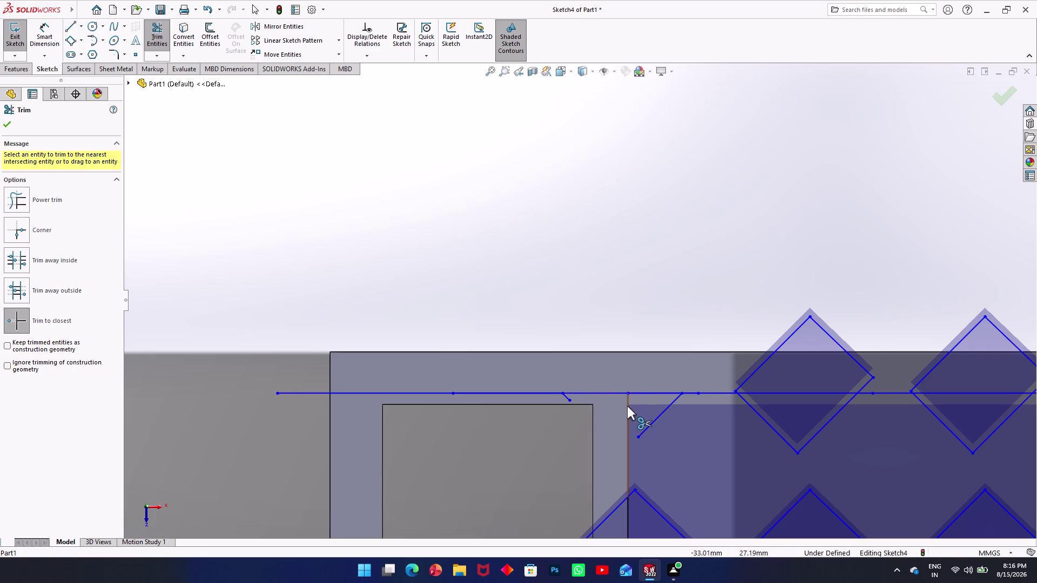
click(635, 393)
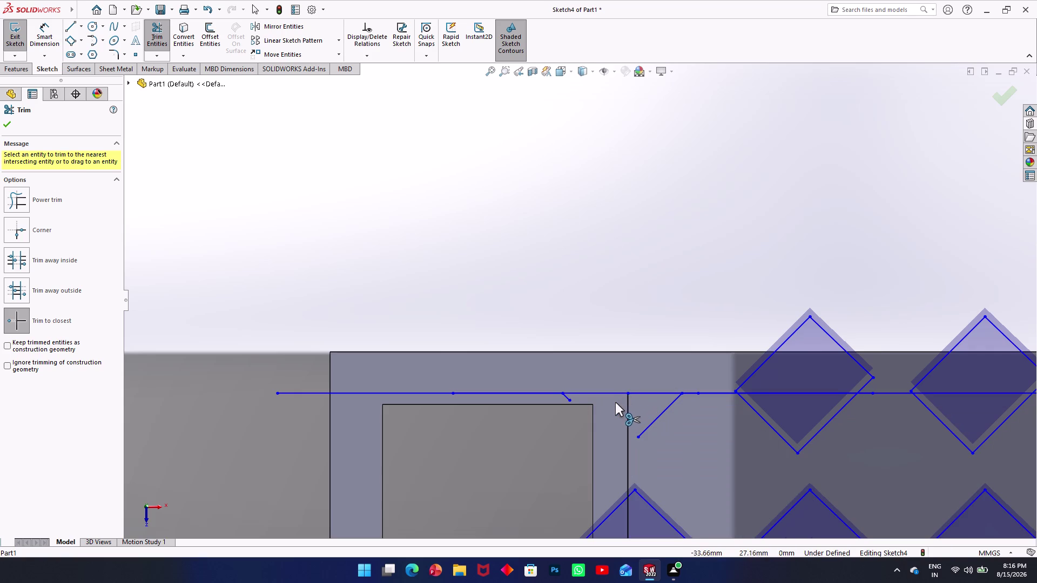
key(ctrl+z)
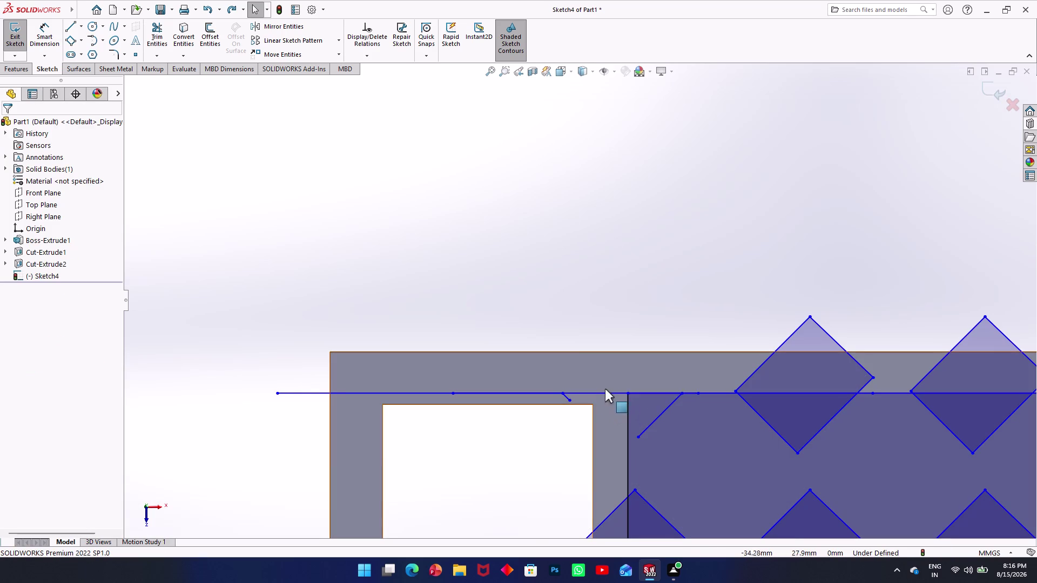
Trim the top line's left portion, the piece over the opening, and a diamond edge.
click(600, 391)
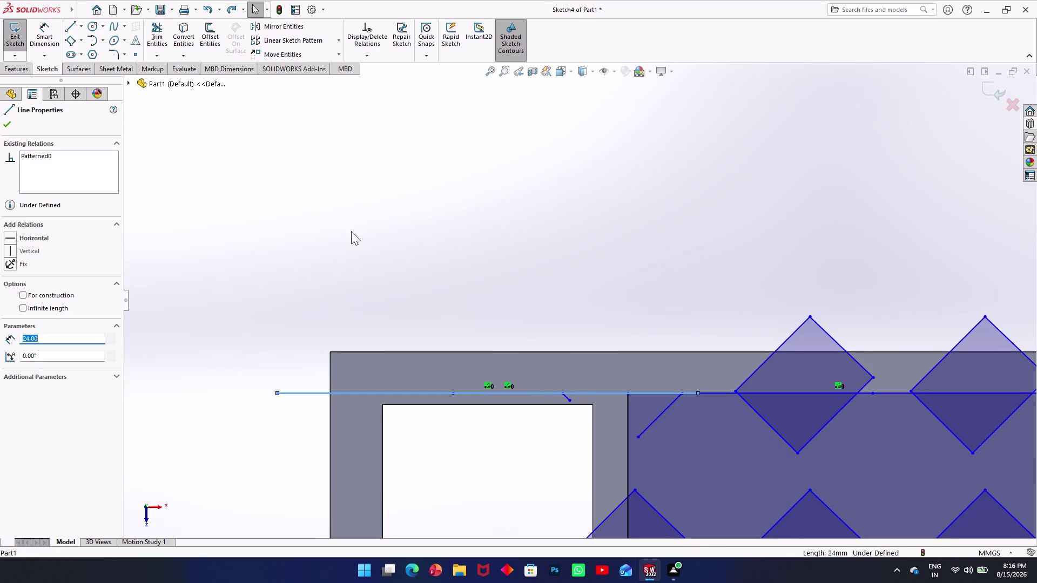
click(153, 50)
click(161, 35)
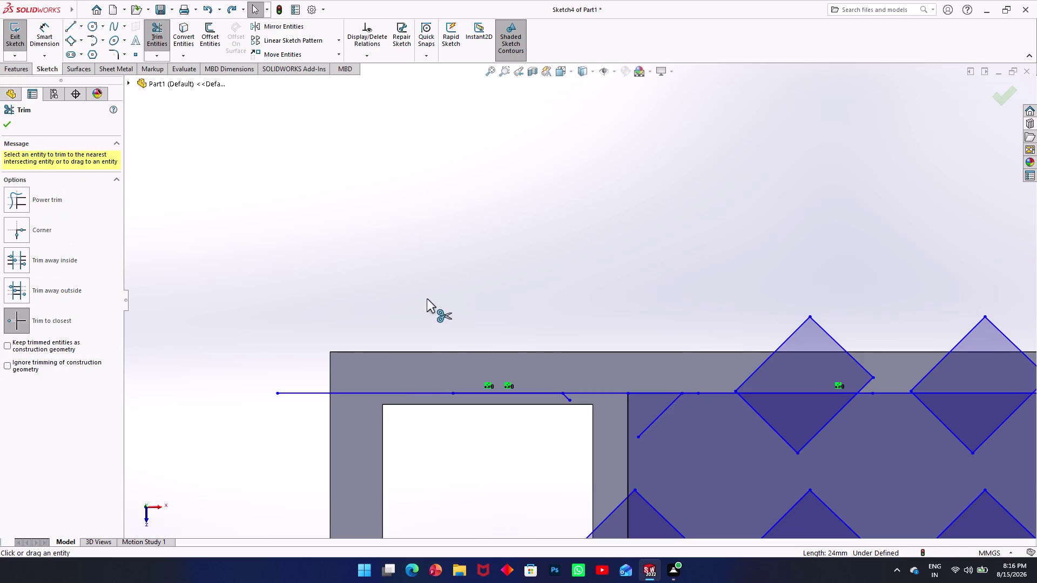
click(372, 394)
click(482, 396)
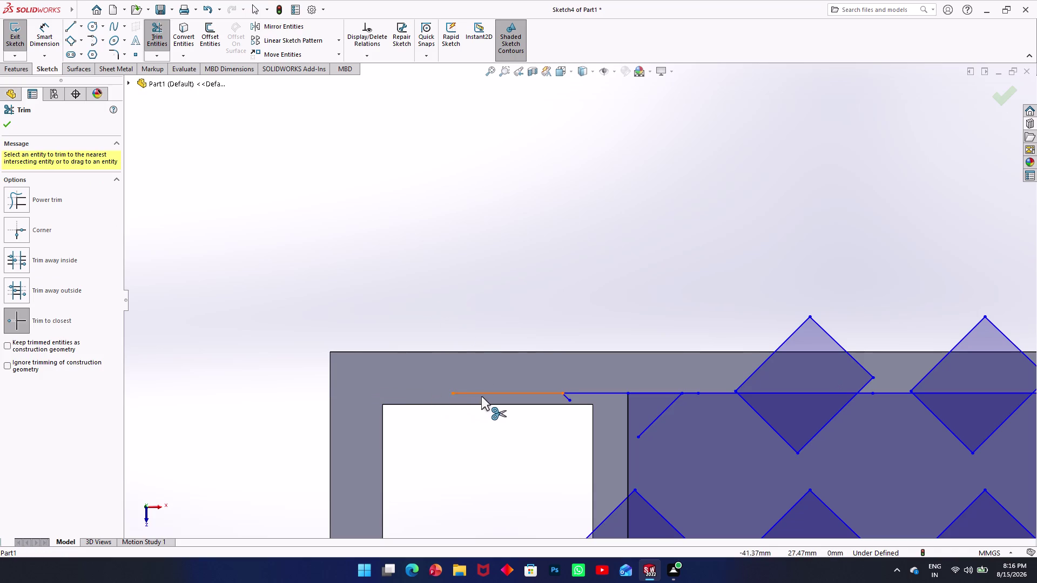
click(558, 390)
click(591, 394)
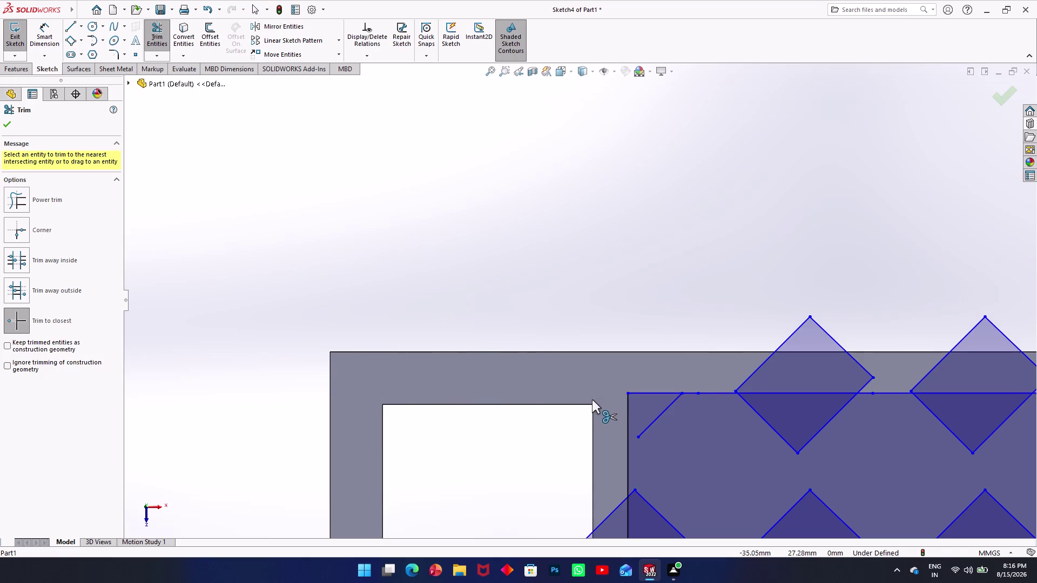
click(763, 368)
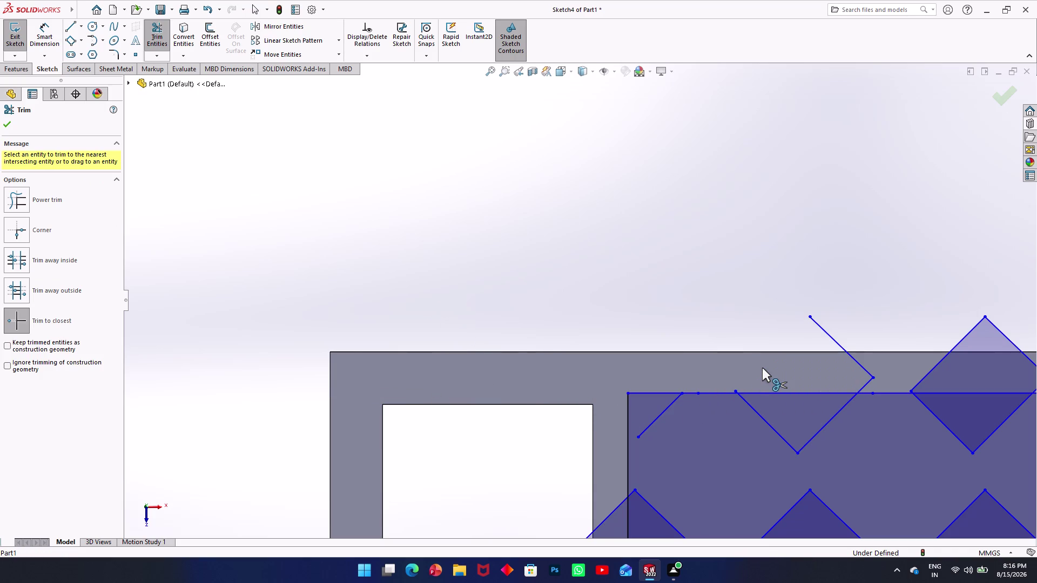
Trim the line inside the second diamond, further top-line segments and its upper-left edge.
scroll(up, 3)
scroll(down, 3)
scroll(down, 3)
scroll(down, 3)
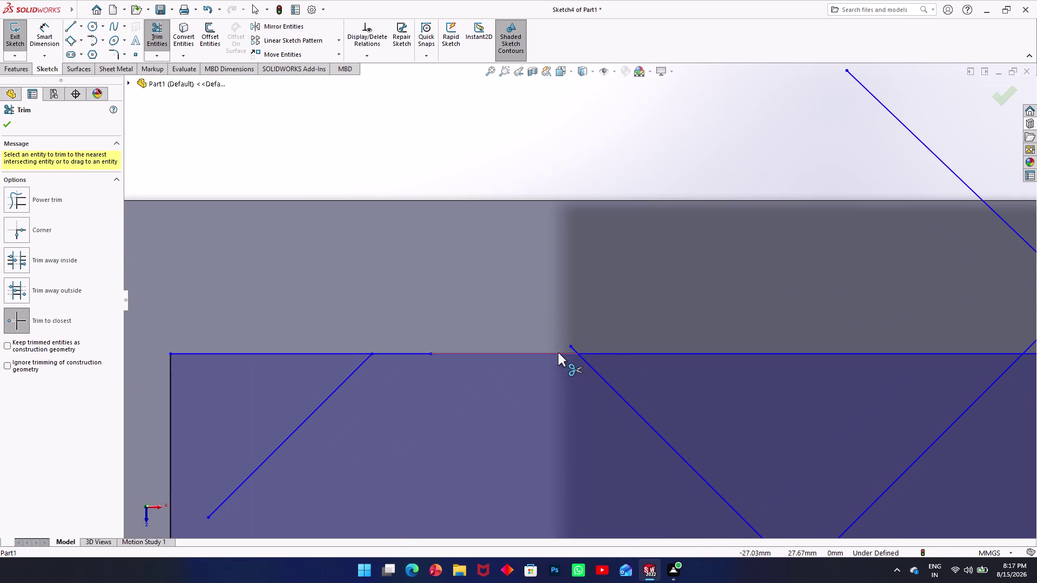
click(571, 348)
scroll(up, 3)
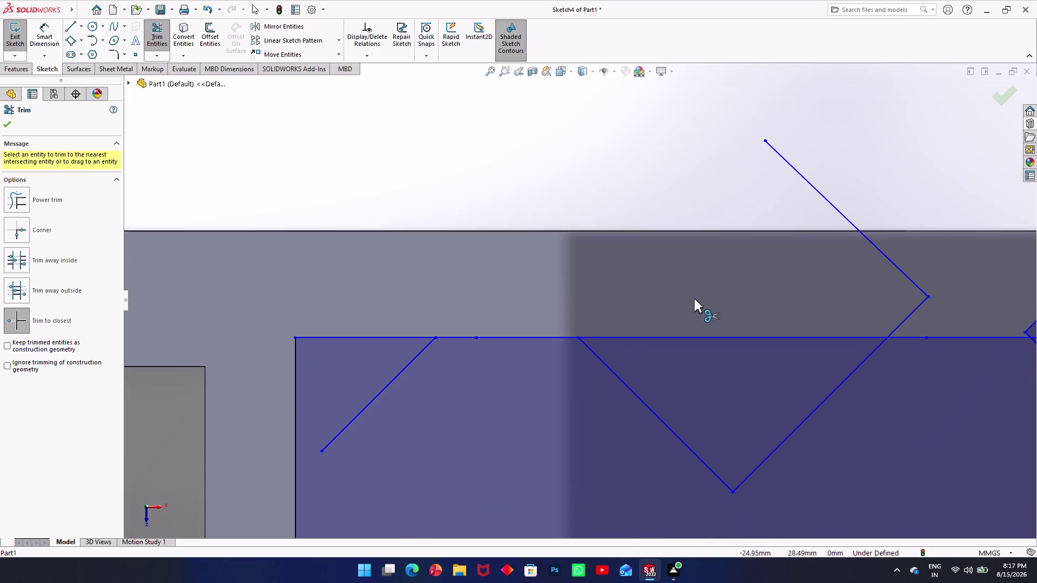
click(888, 258)
click(912, 310)
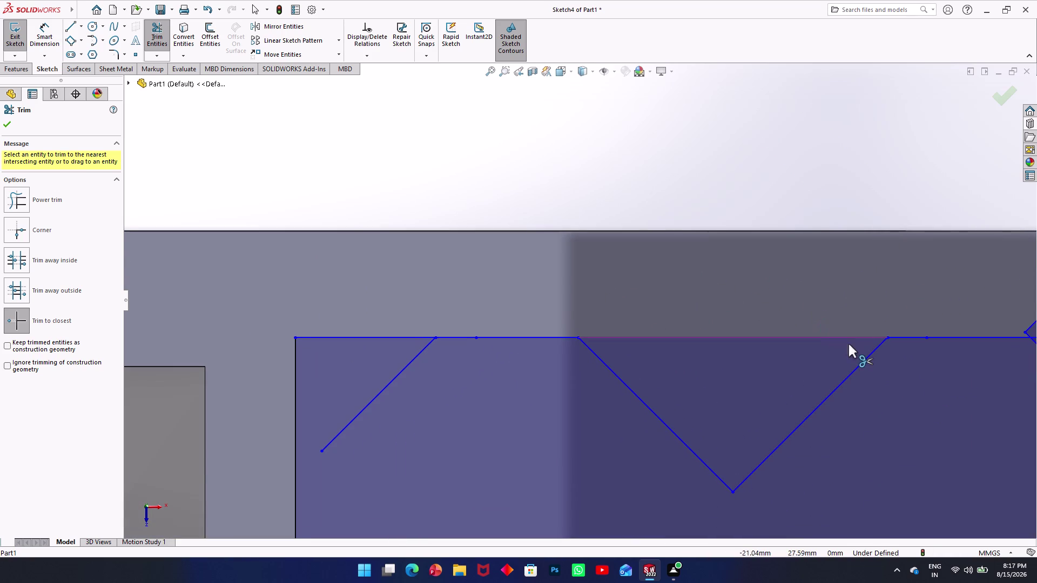
scroll(up, 3)
scroll(down, 3)
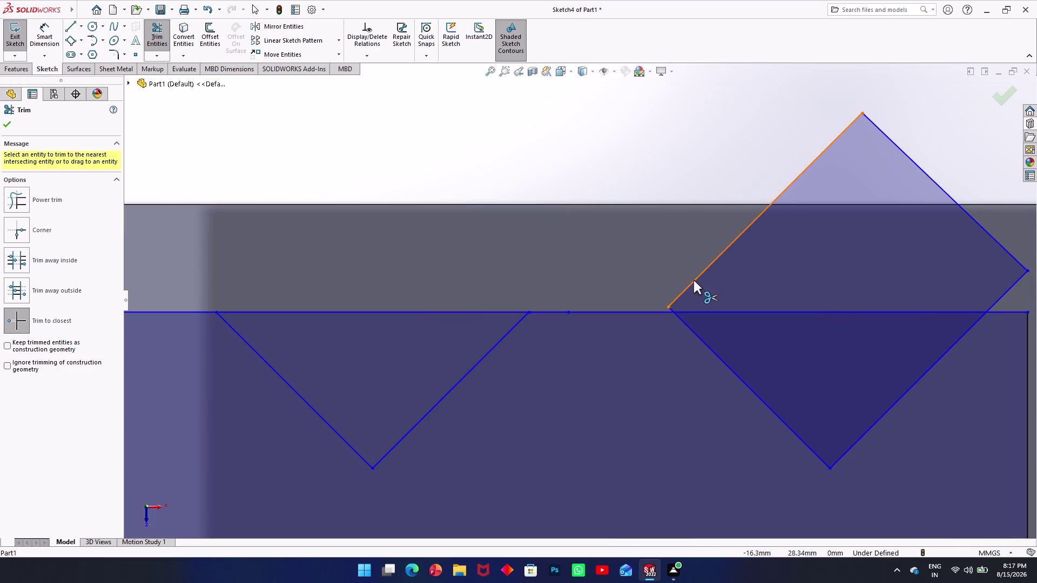
click(694, 281)
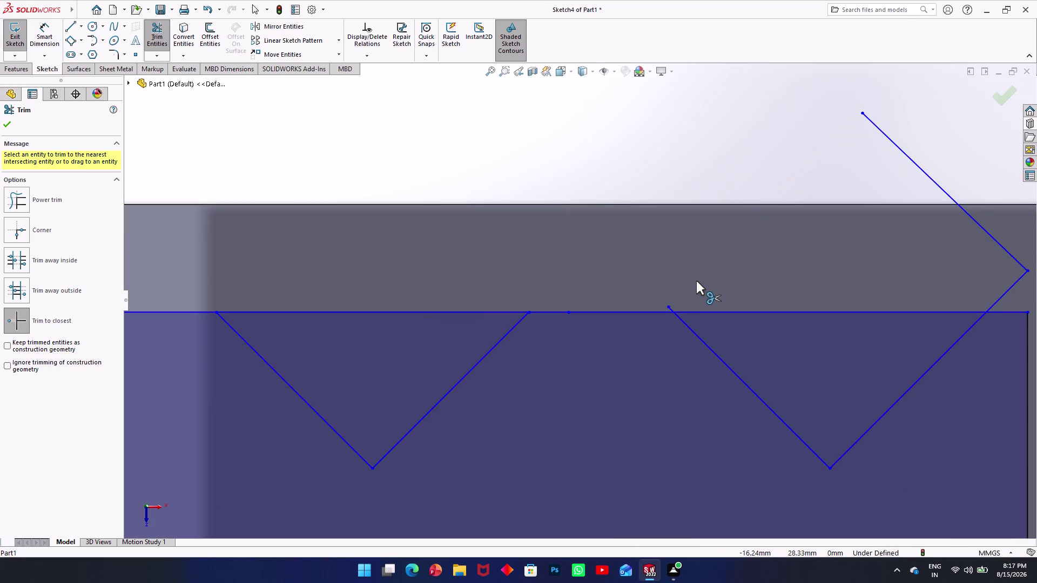
Trim away everything outside two picked boundary lines.
click(55, 293)
scroll(up, 3)
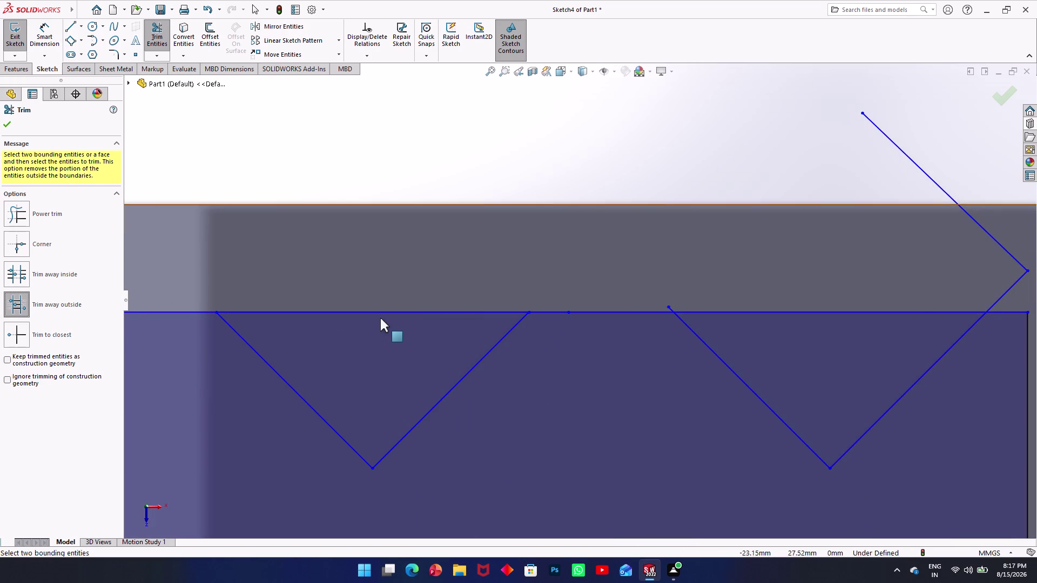
scroll(up, 3)
click(402, 307)
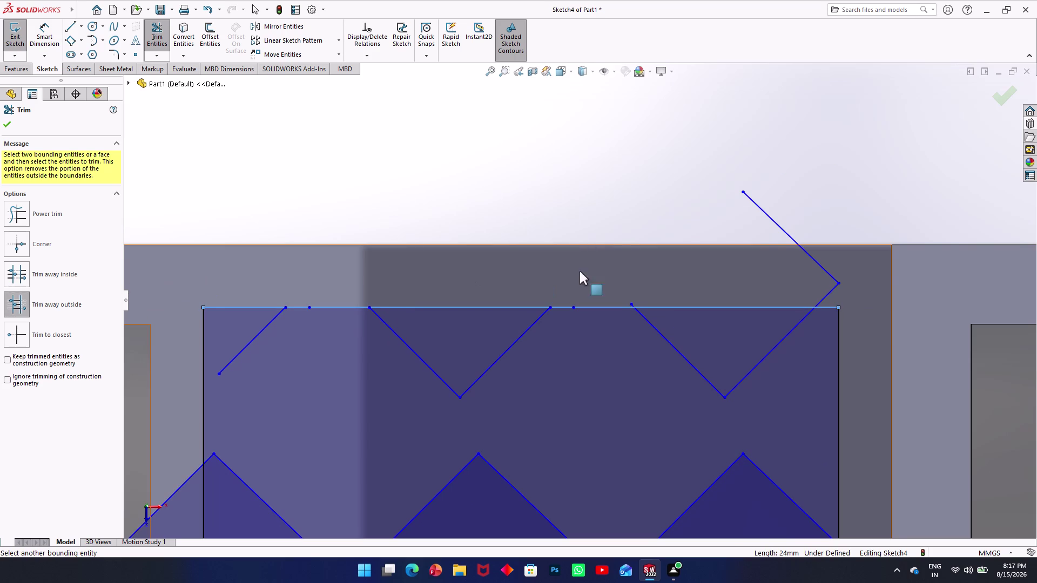
click(824, 298)
key(Escape)
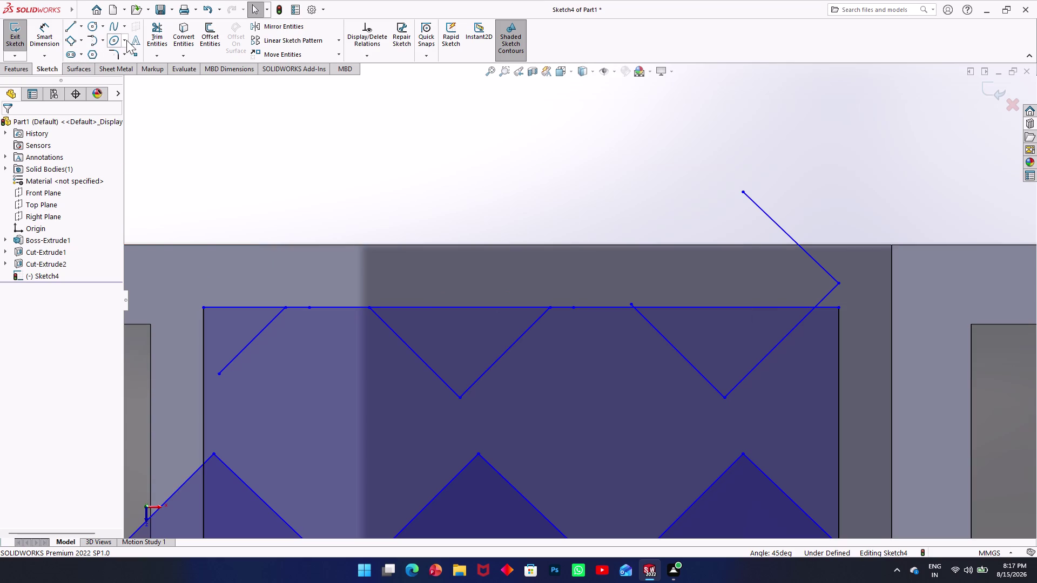
Locate and select the overshooting diagonal line at the top-right corner.
click(153, 36)
scroll(up, 3)
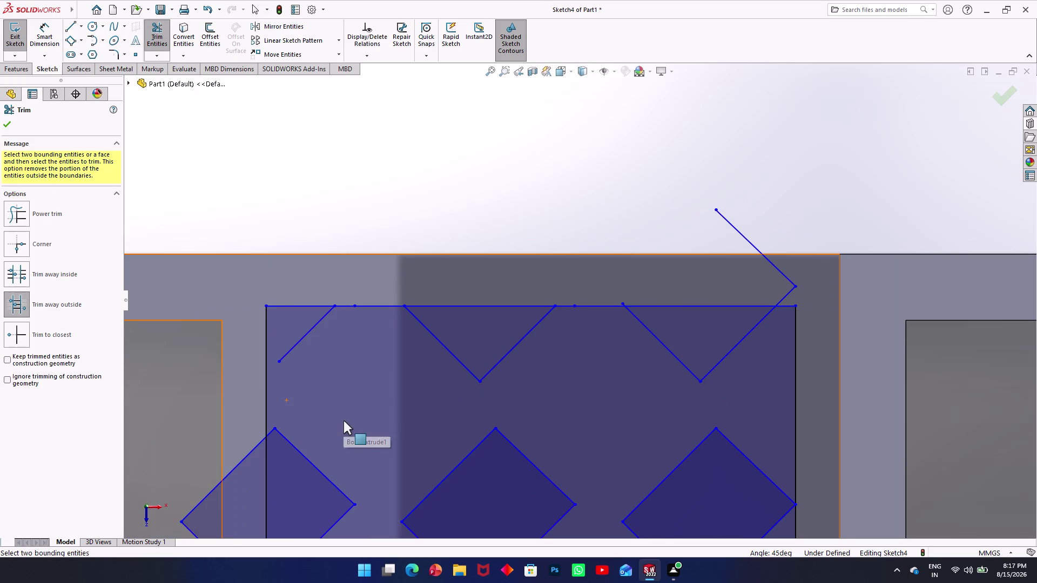
click(791, 286)
key(Escape)
click(779, 270)
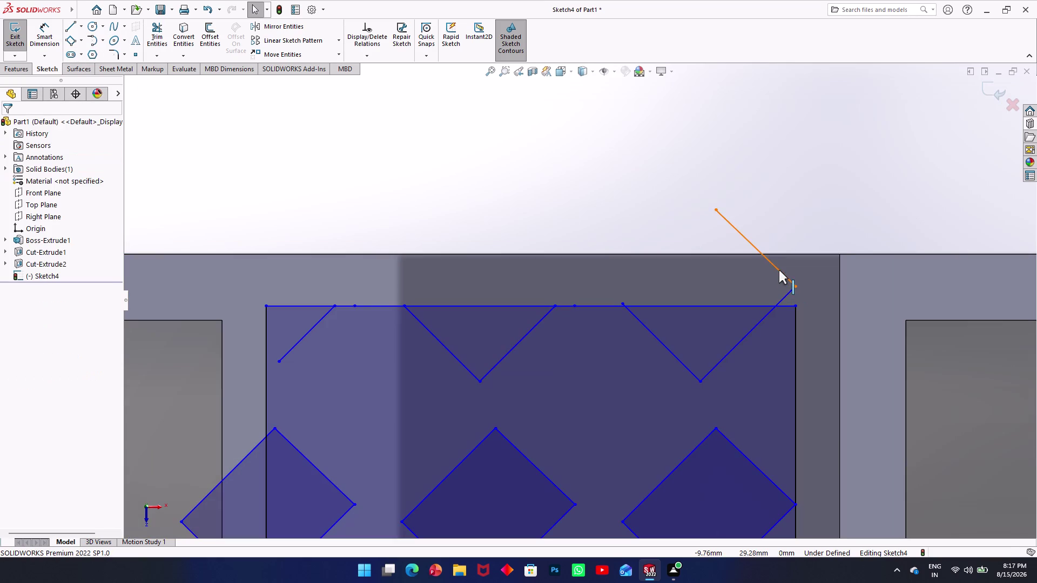
click(788, 294)
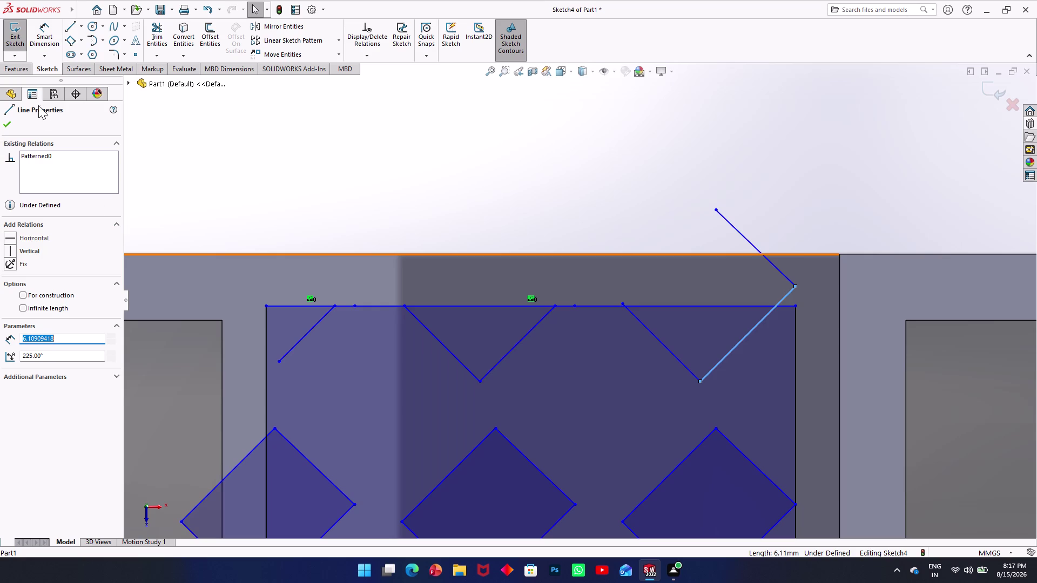
key(Escape)
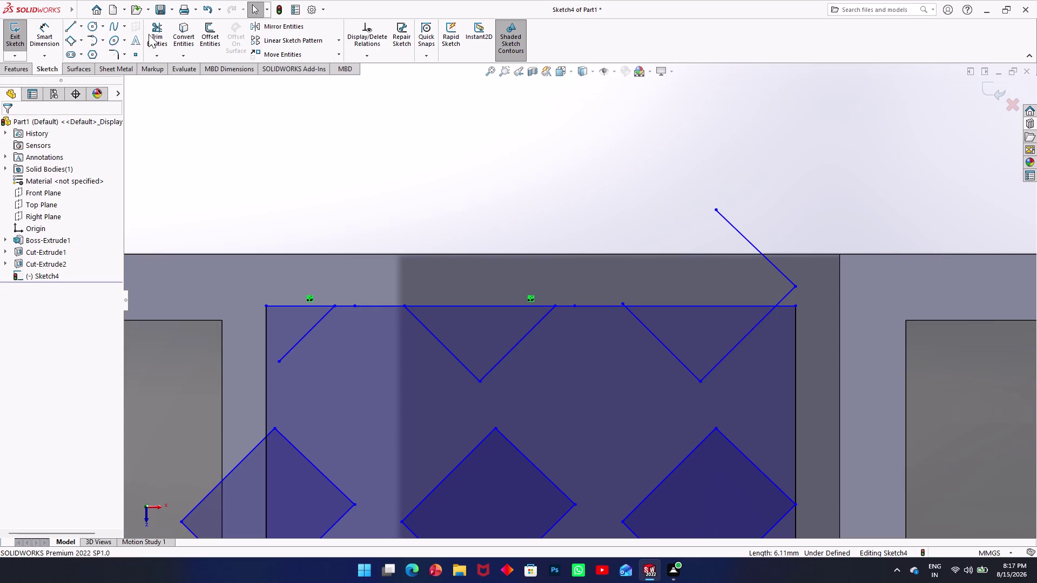
With Trim to closest, cut the diagonal line and its corner stub above the top edge.
double_click(154, 32)
click(763, 254)
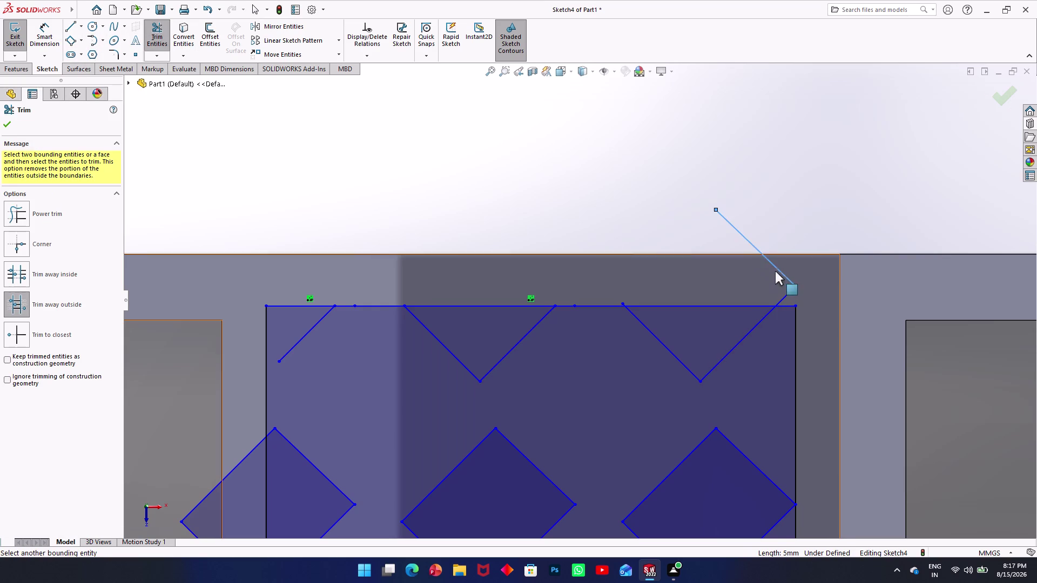
click(788, 273)
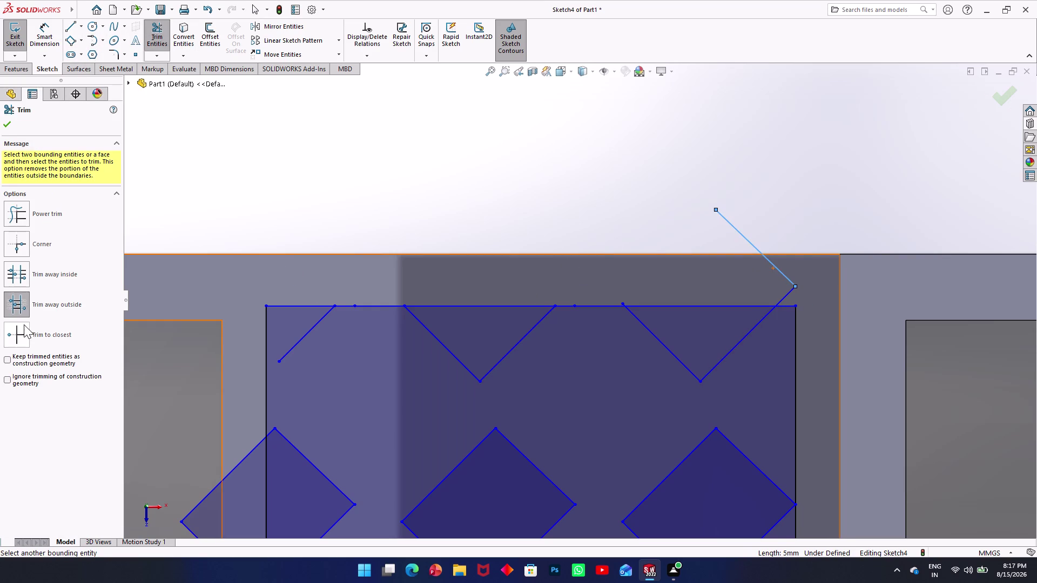
click(25, 335)
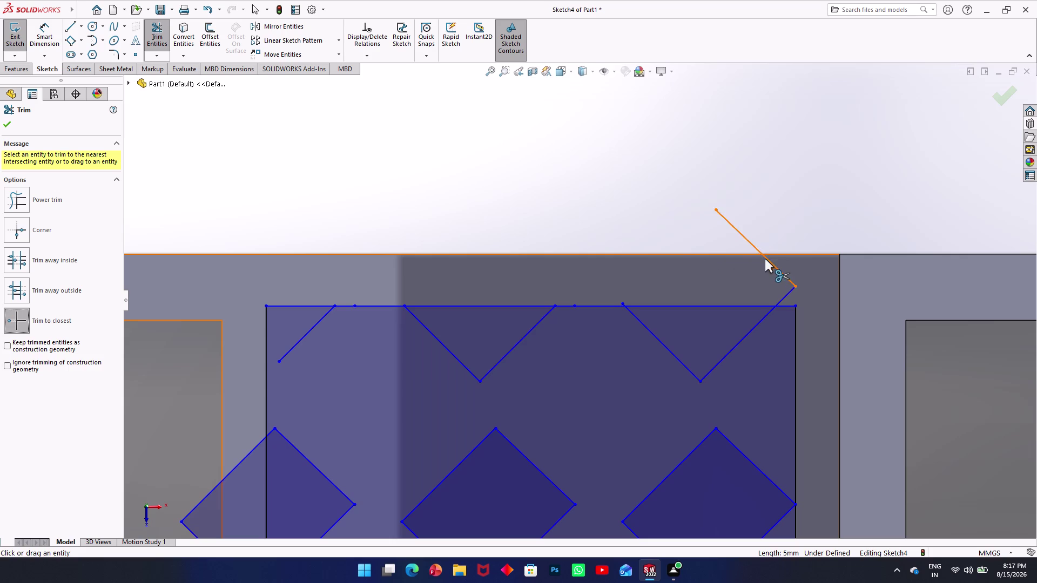
click(765, 259)
click(788, 289)
click(790, 296)
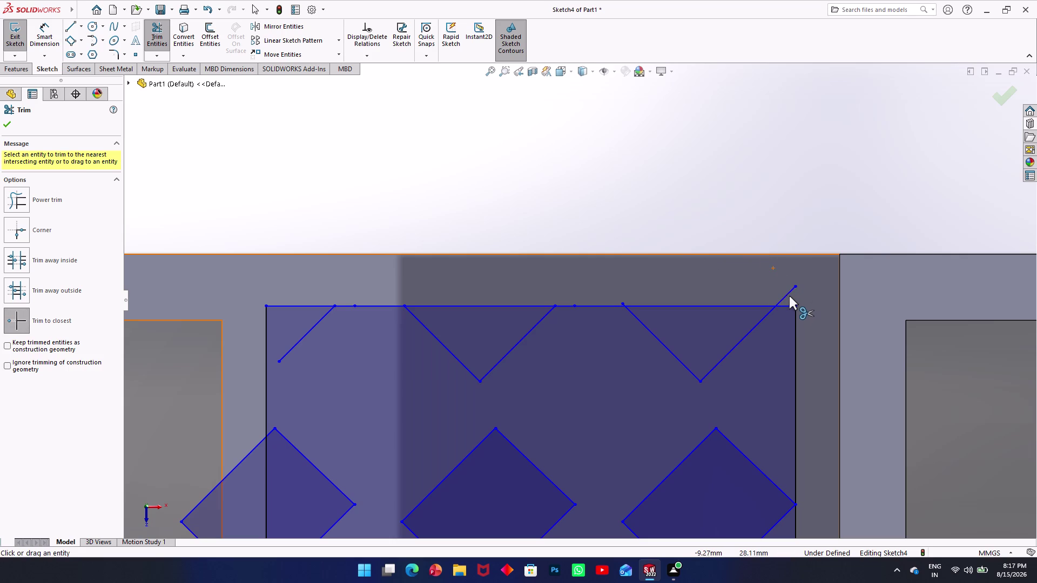
click(788, 296)
scroll(down, 3)
scroll(up, 3)
scroll(up, 3)
scroll(down, 3)
scroll(down, 3)
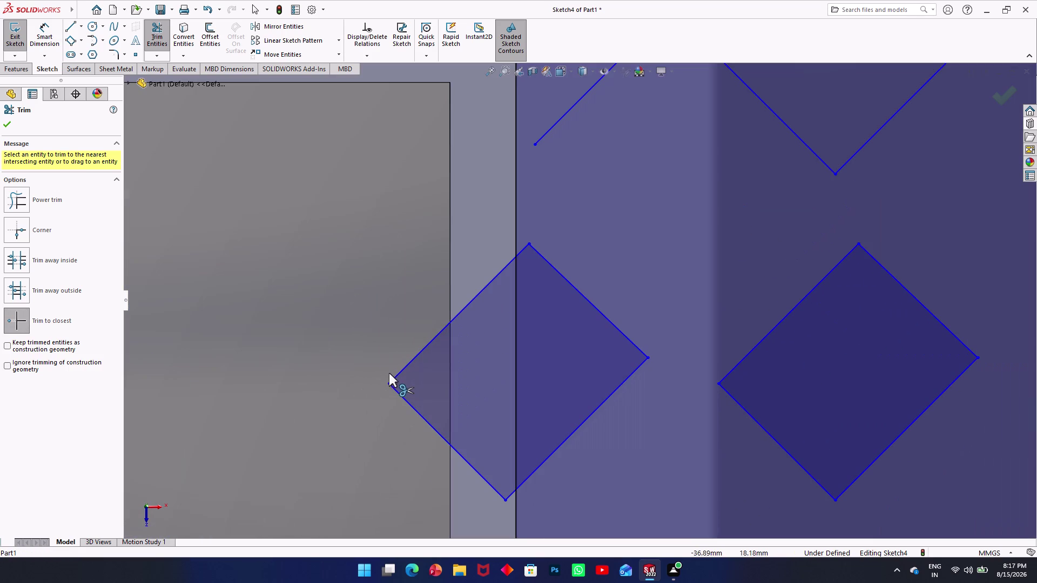
Trim the leftmost diamond's upper edges lying past the left boundary.
click(394, 374)
click(395, 375)
click(403, 378)
click(464, 314)
triple_click(460, 313)
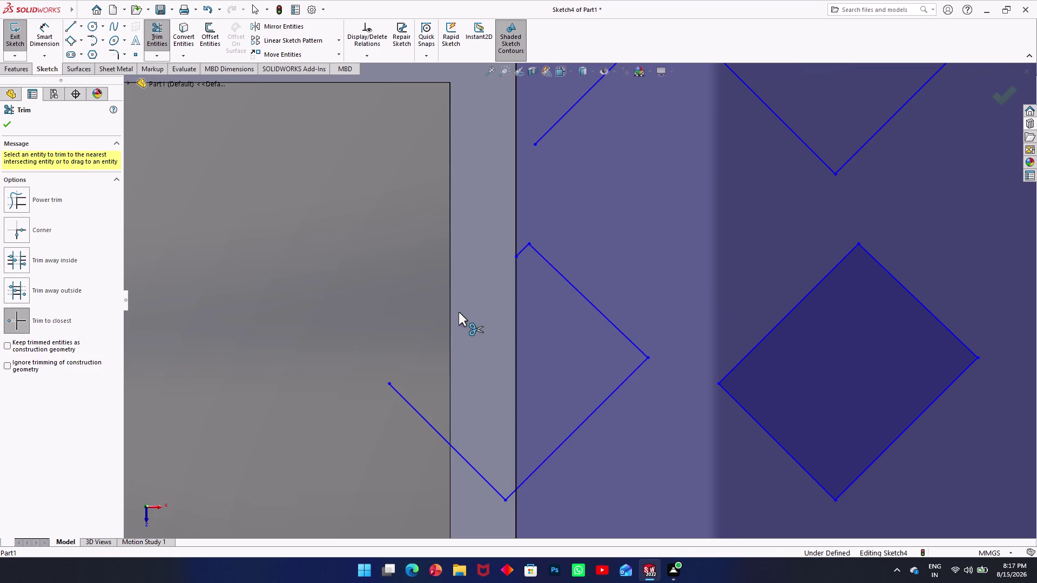
Remove the diamond's lower-left side and the remaining stub past the left edge.
click(406, 400)
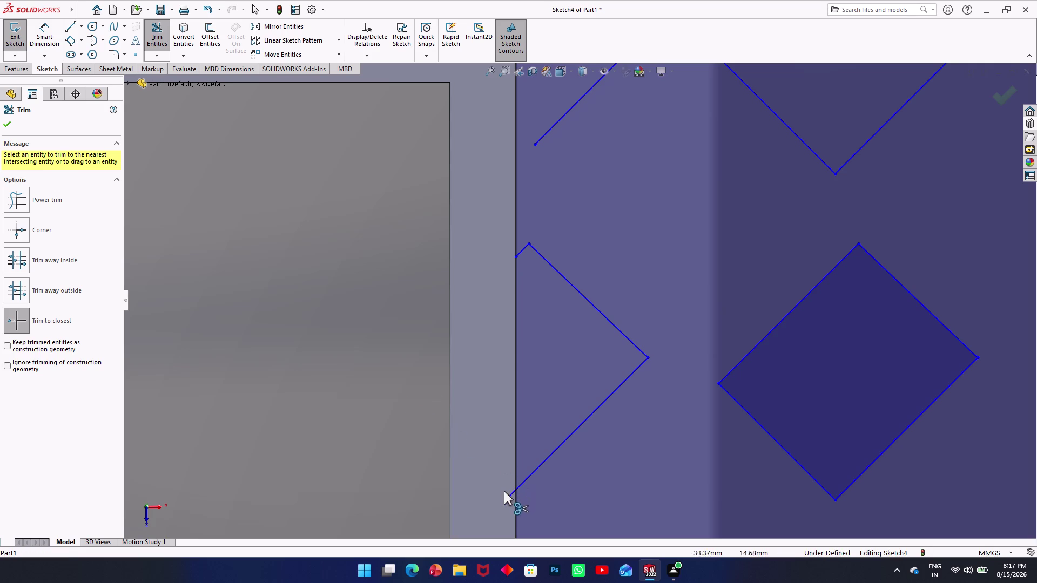
click(506, 494)
click(507, 496)
click(507, 495)
click(507, 497)
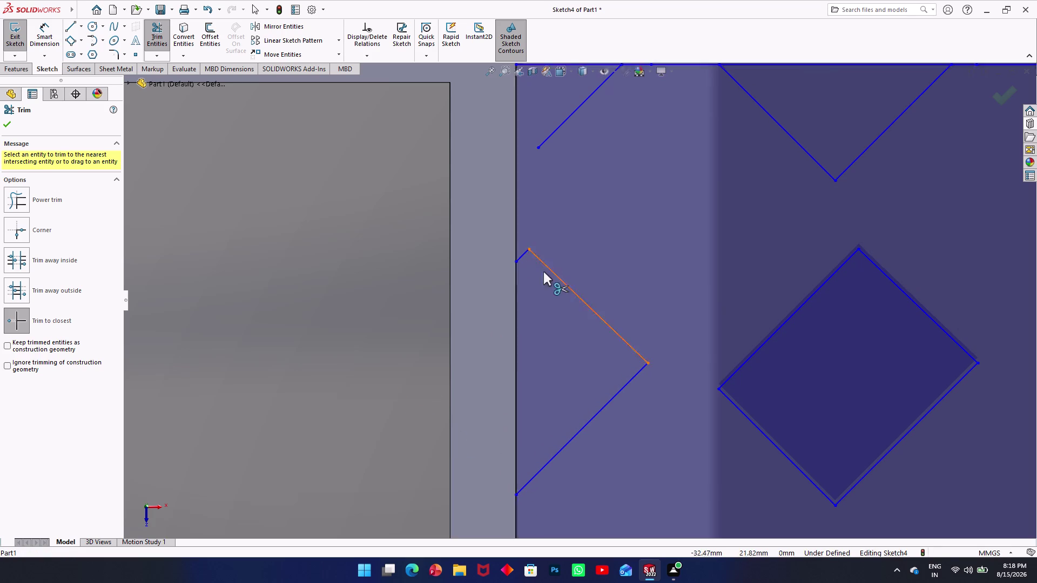
scroll(up, 3)
scroll(down, 3)
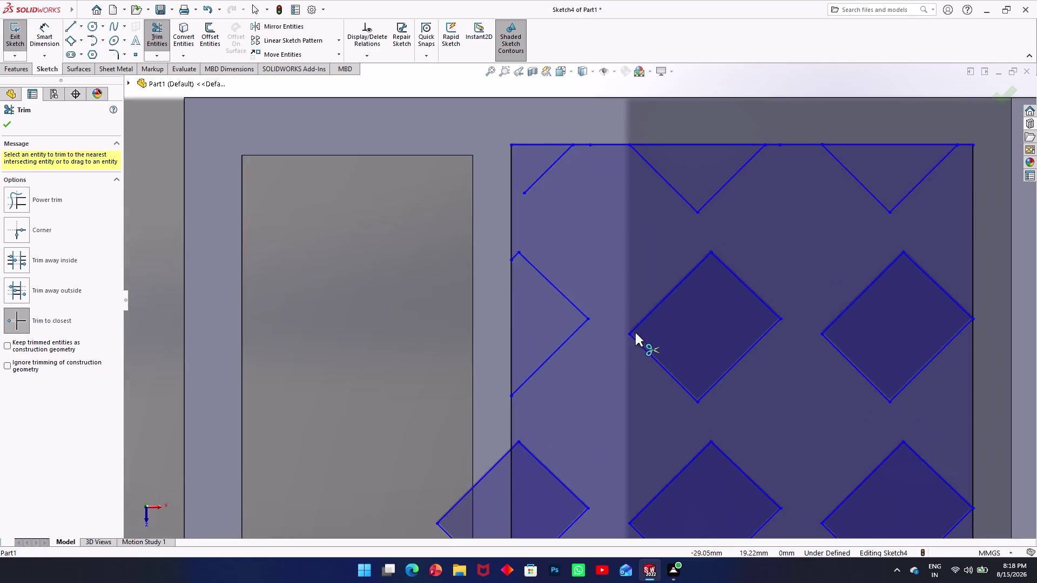
scroll(up, 3)
scroll(up, 3)
scroll(up, 3)
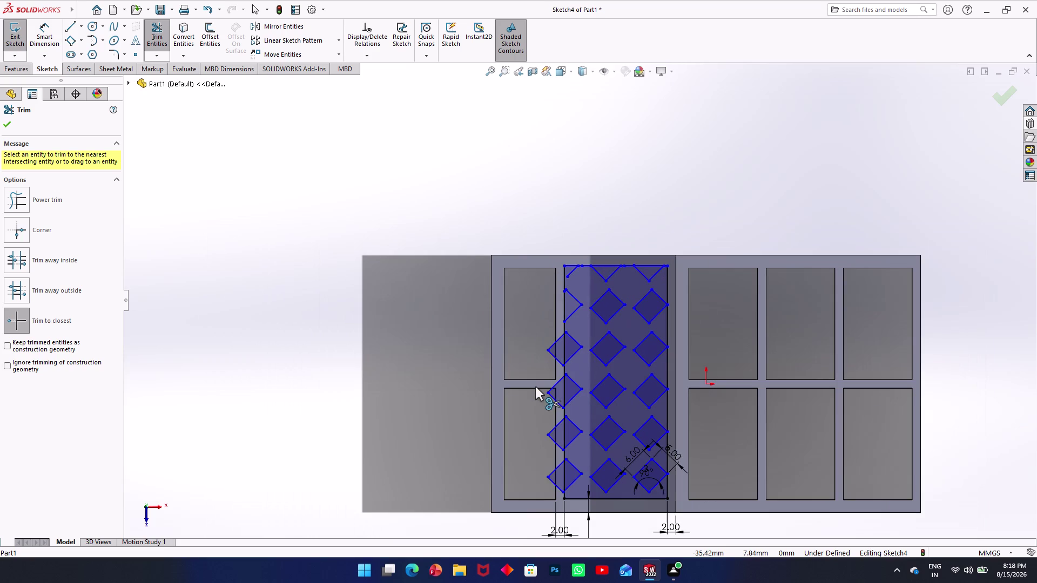
Try trimming outside two boundary lines, then revert to Trim to closest.
click(23, 289)
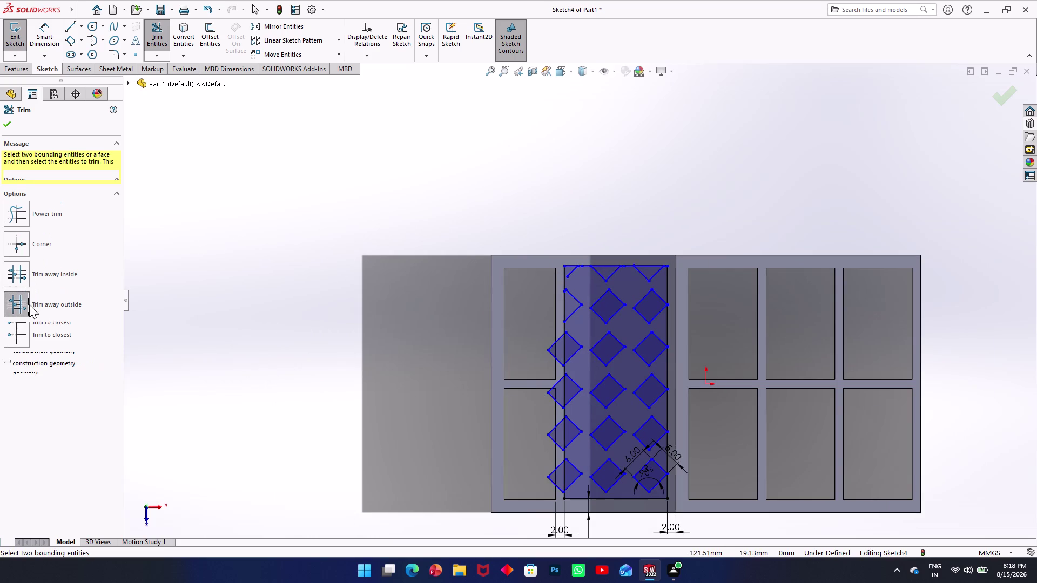
click(569, 401)
scroll(up, 3)
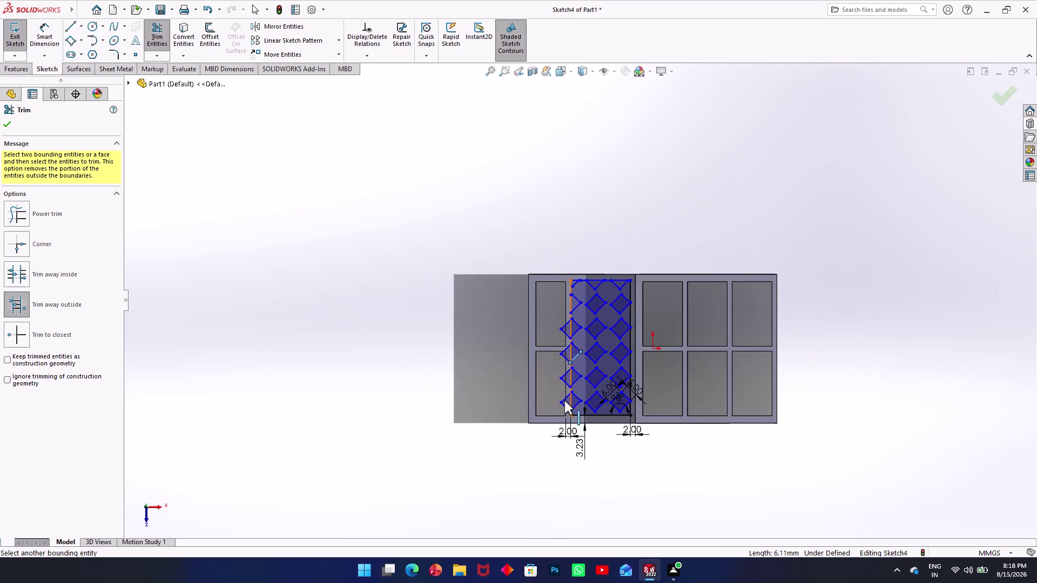
scroll(down, 3)
scroll(down, 3)
click(566, 365)
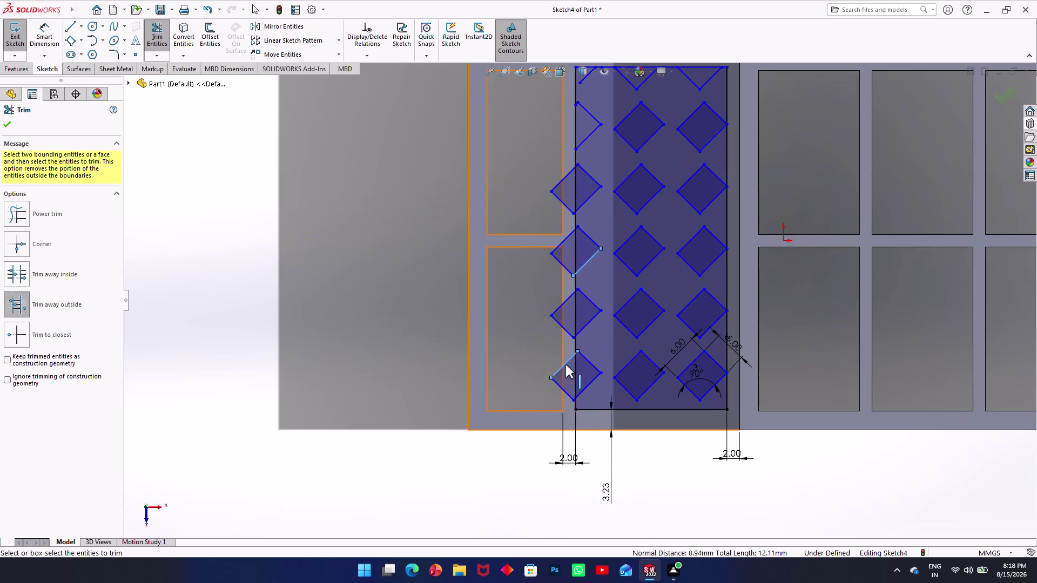
click(29, 334)
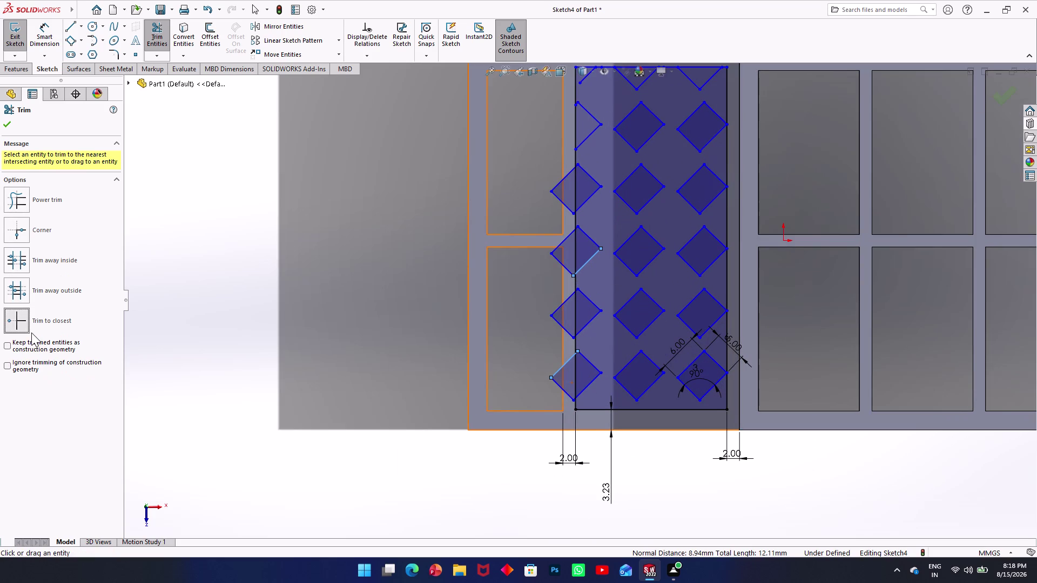
scroll(up, 3)
scroll(down, 3)
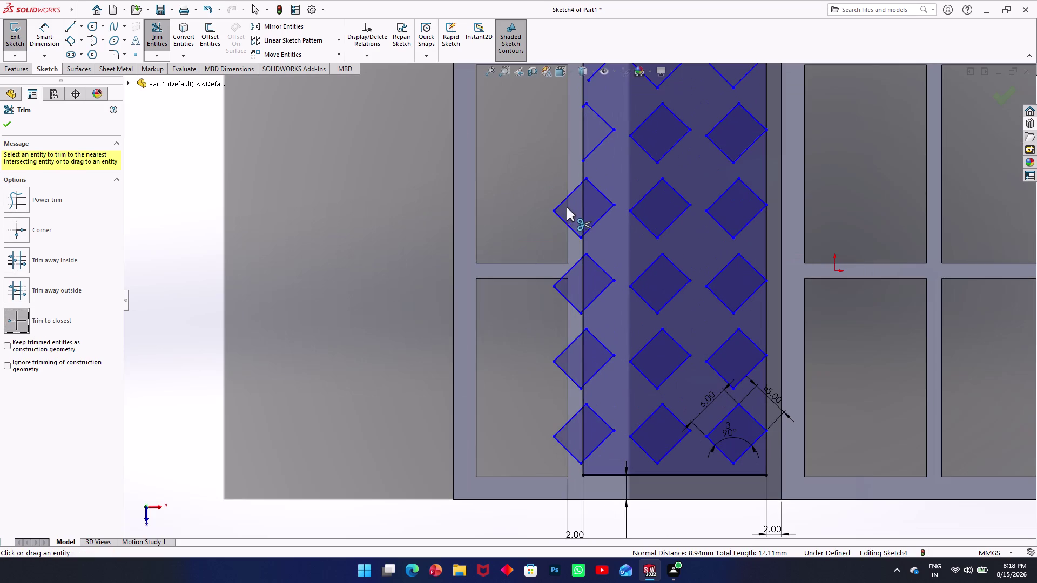
Trim the upper, middle, lower and bottom left-column diamonds outside the left edge.
click(570, 193)
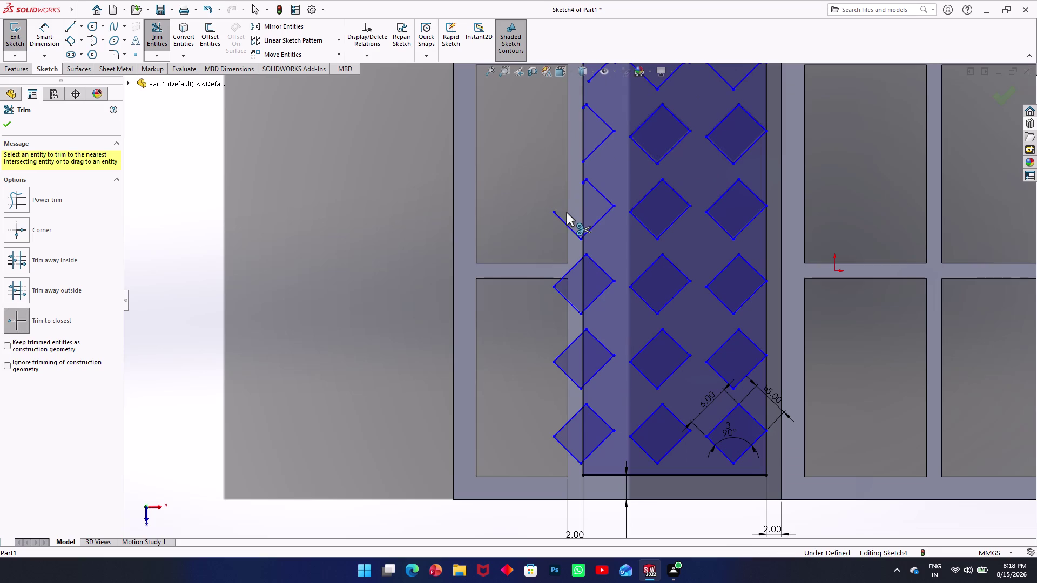
click(563, 221)
click(575, 267)
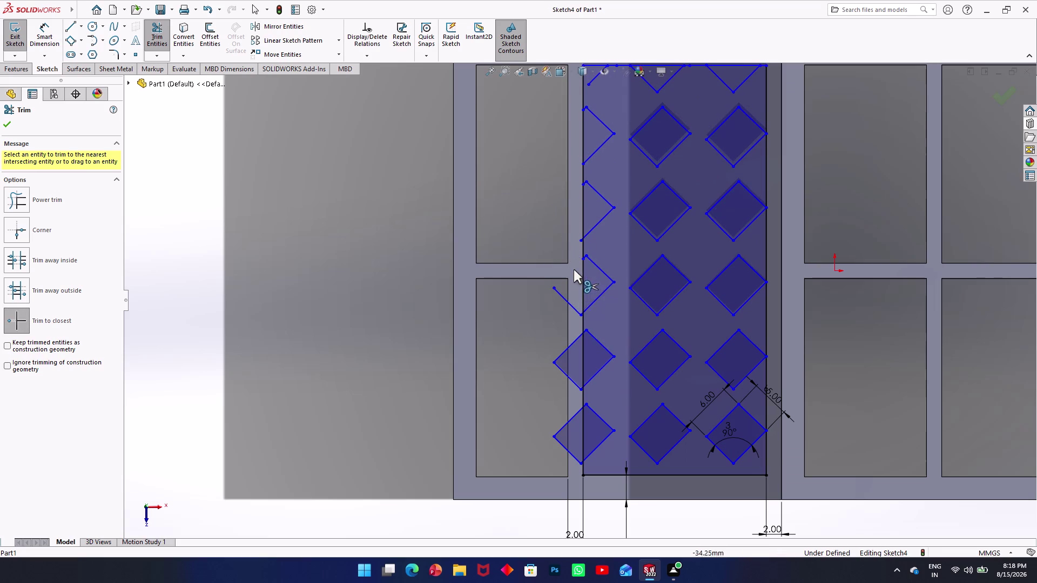
click(569, 307)
click(576, 340)
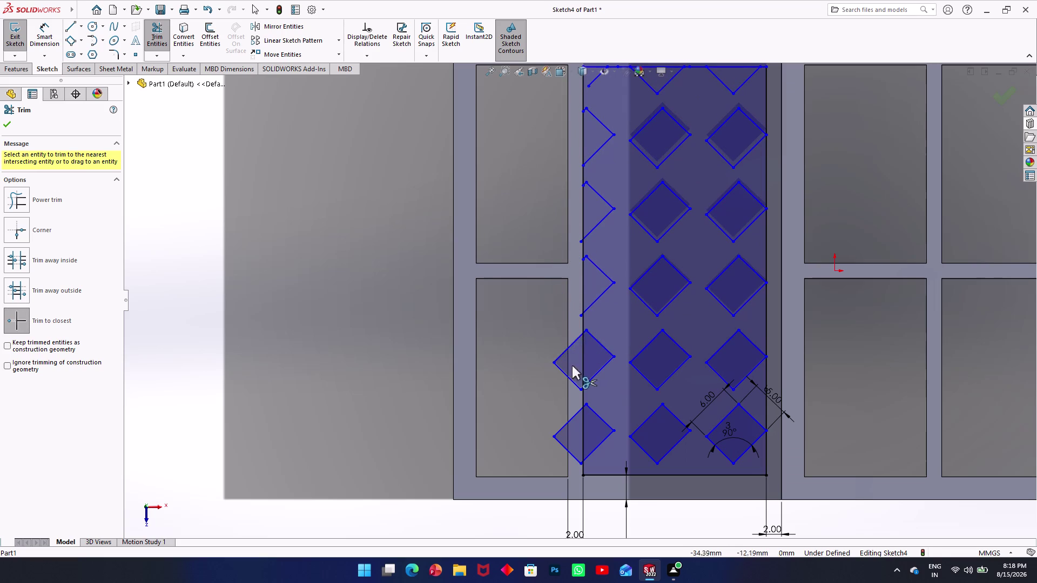
click(567, 377)
click(570, 422)
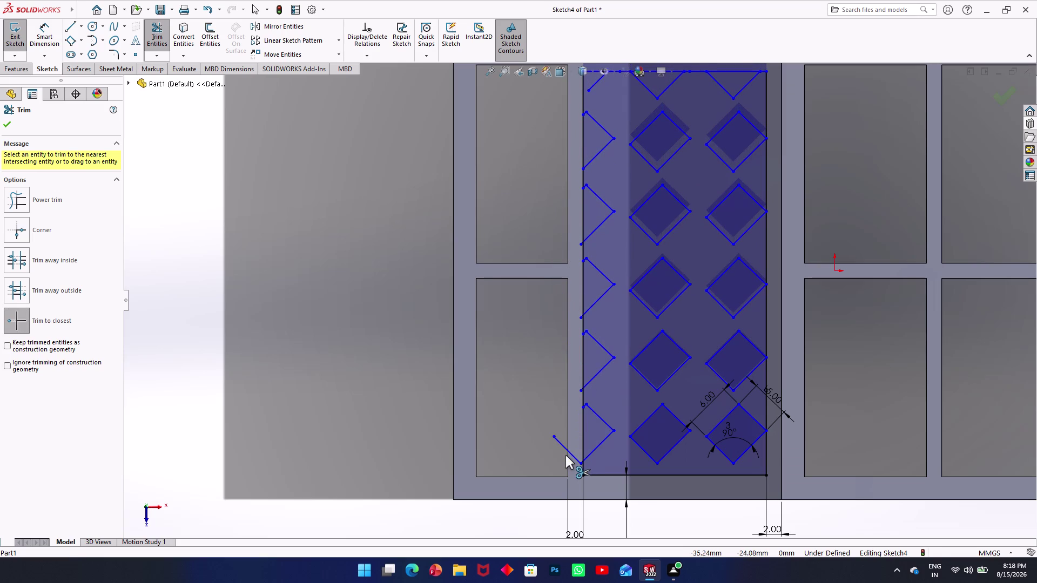
click(566, 456)
click(573, 455)
Remove the leftover diamond stubs at the grid's left edge.
scroll(up, 3)
scroll(up, 3)
scroll(down, 3)
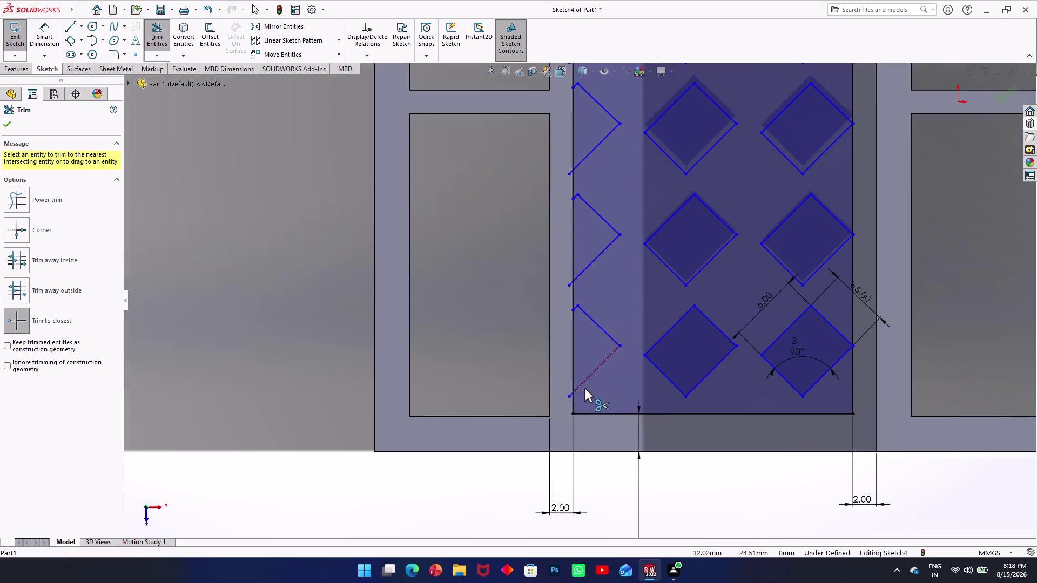
scroll(down, 3)
click(562, 388)
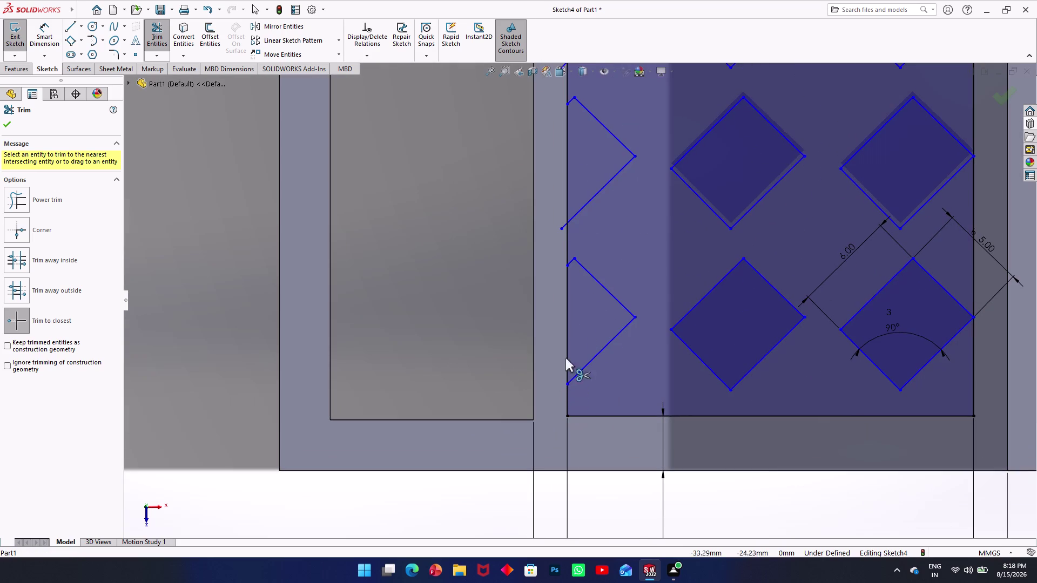
click(560, 224)
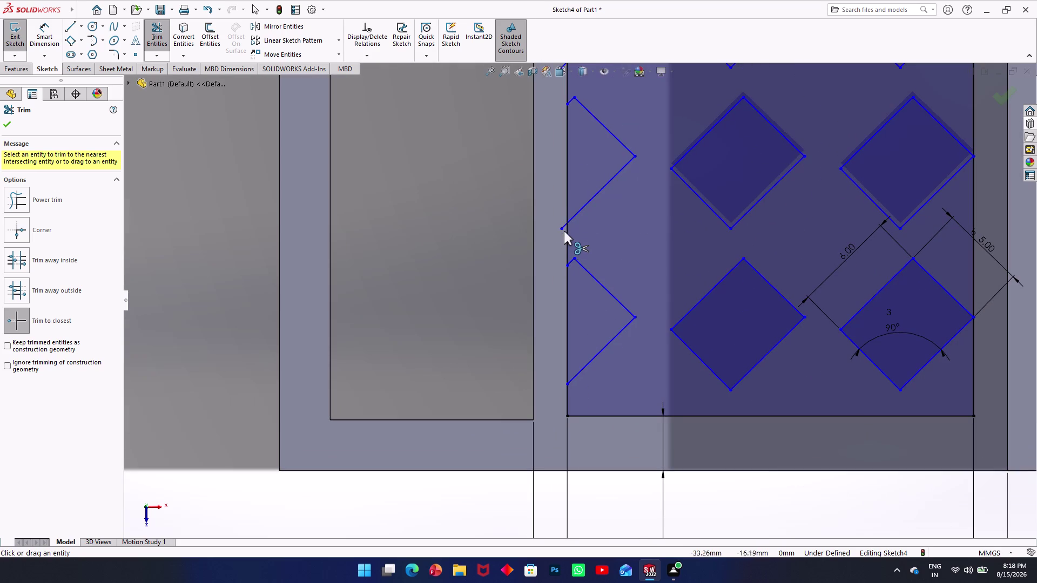
click(564, 226)
scroll(up, 3)
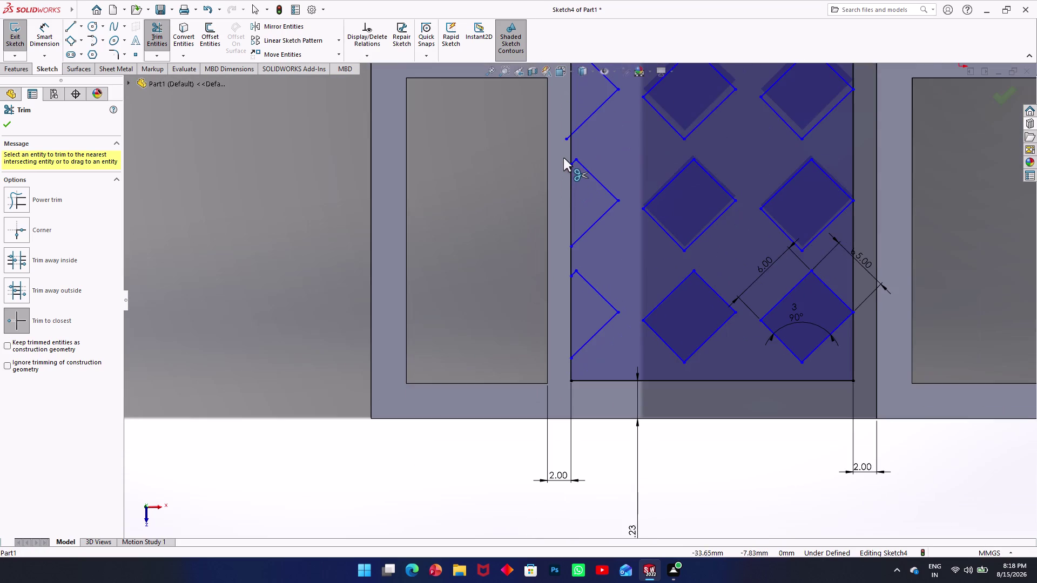
Trim the small overhangs past the left boundary of the diamond vent sketch.
scroll(down, 3)
scroll(down, 3)
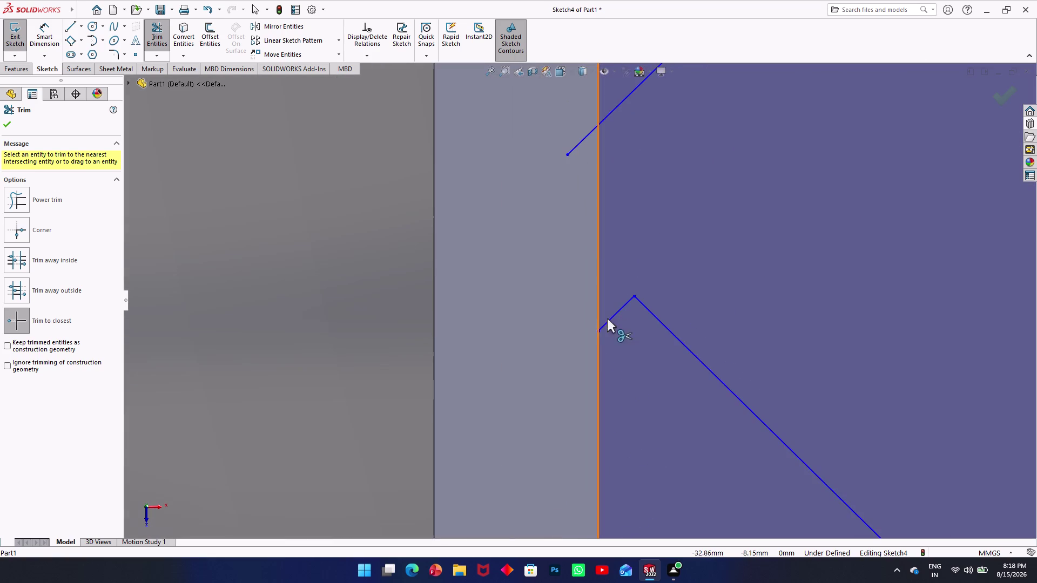
click(579, 143)
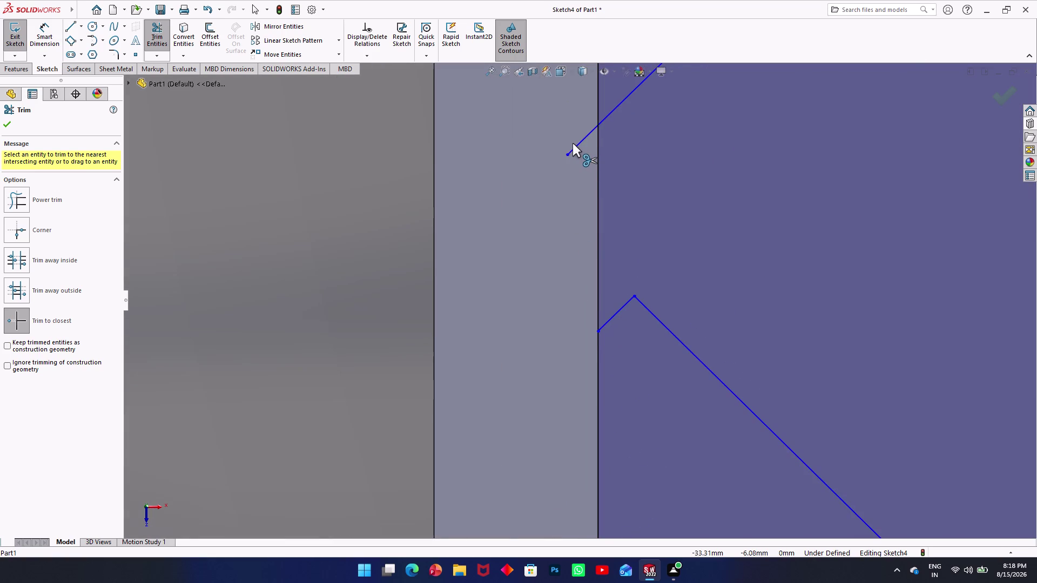
scroll(up, 3)
scroll(up, 3)
scroll(down, 3)
scroll(down, 3)
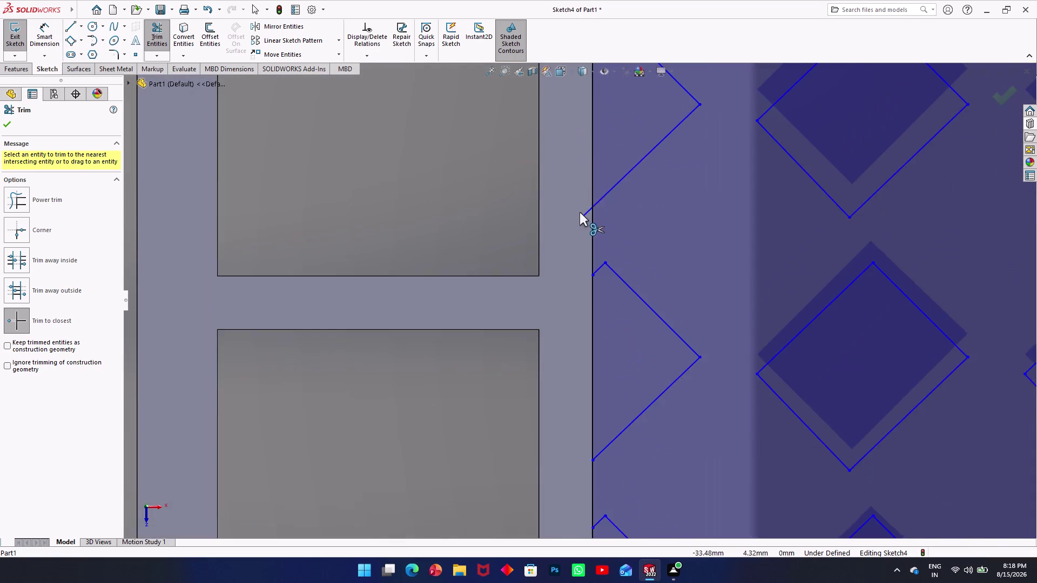
click(586, 232)
click(587, 239)
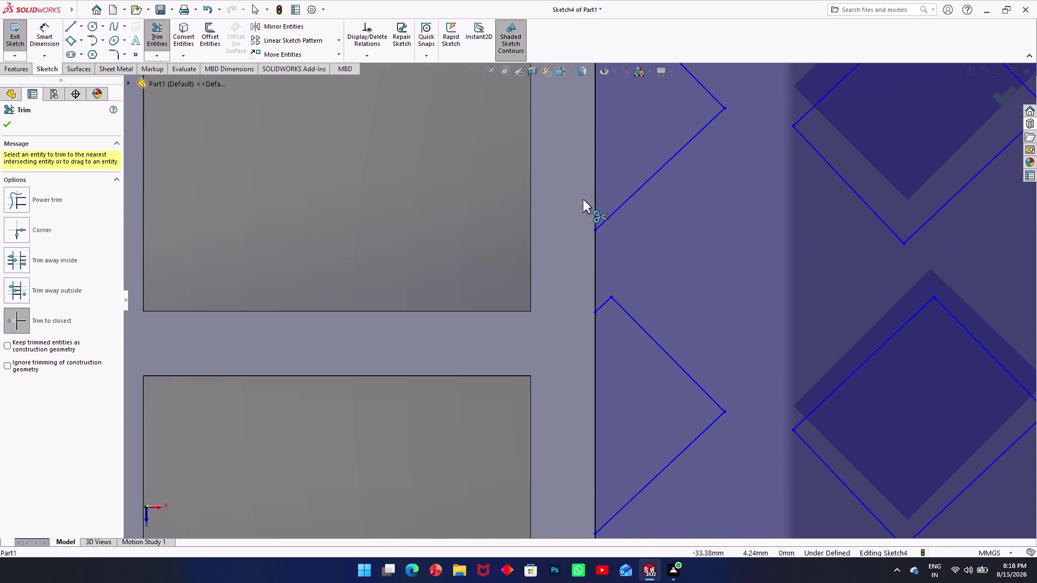
Zoom in and trim away the stray slanted line and its leftover piece above the top edge.
scroll(up, 3)
scroll(up, 3)
scroll(down, 3)
scroll(down, 3)
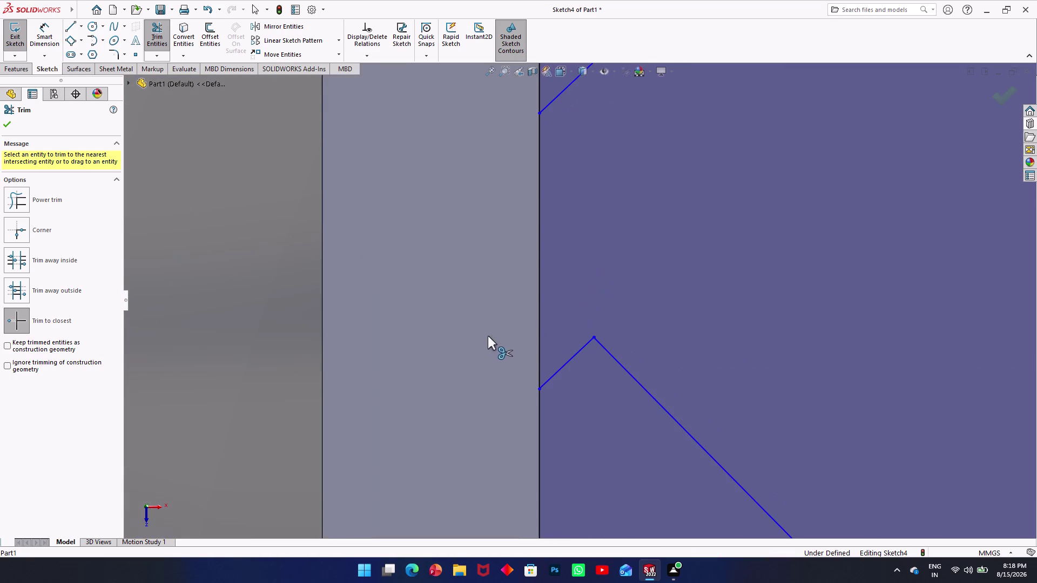
scroll(up, 3)
scroll(up, 3)
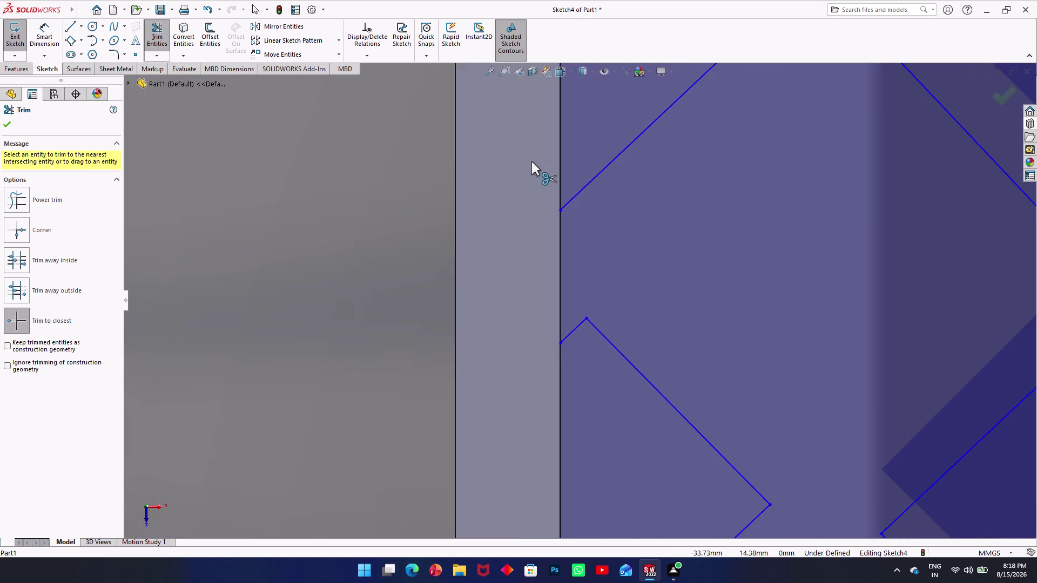
scroll(up, 3)
scroll(up, 3)
scroll(down, 3)
scroll(up, 3)
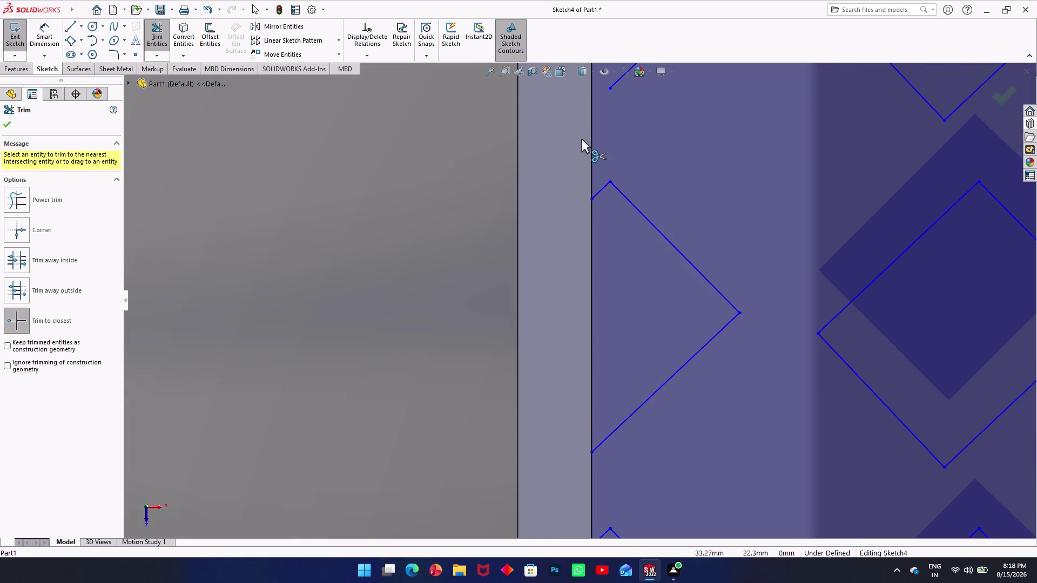
scroll(up, 3)
scroll(down, 3)
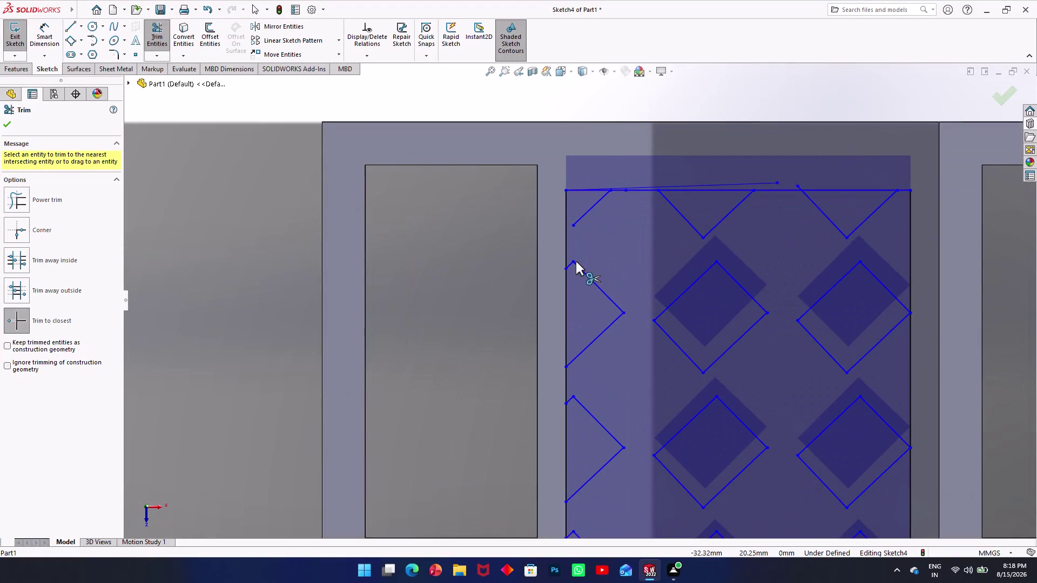
scroll(down, 3)
scroll(down, 3)
scroll(up, 3)
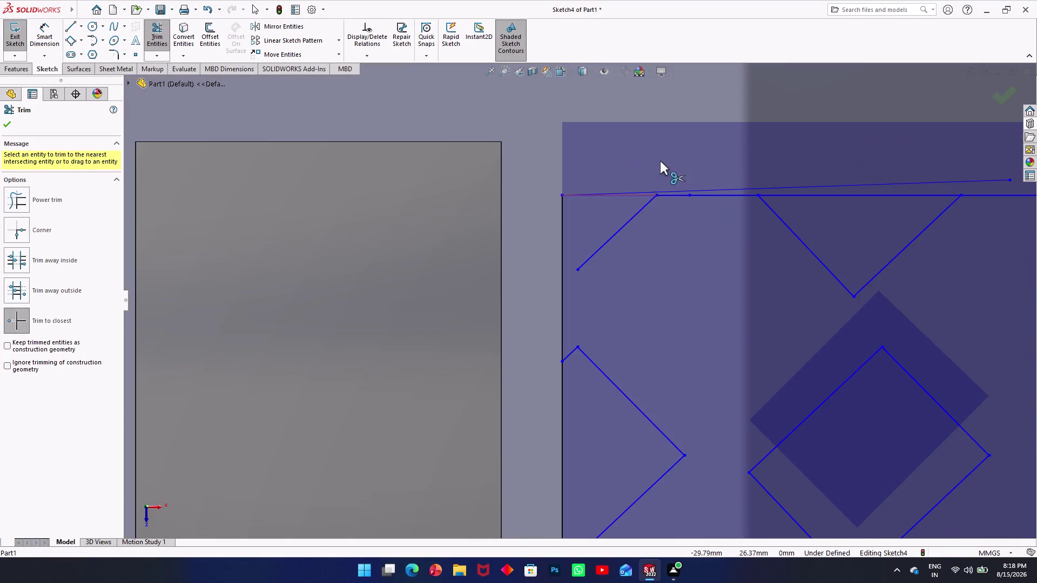
scroll(up, 3)
scroll(up, 3)
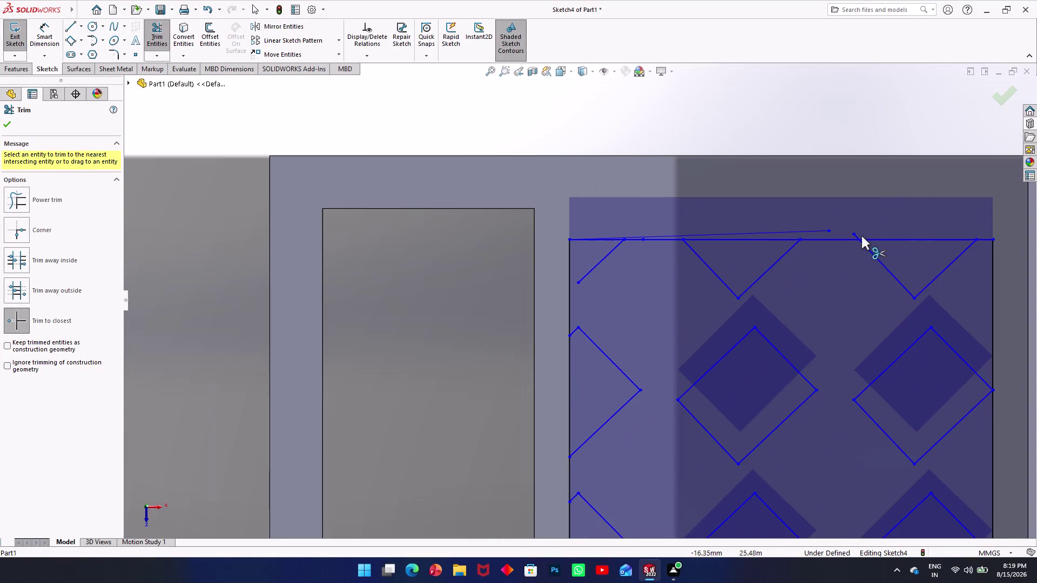
click(855, 234)
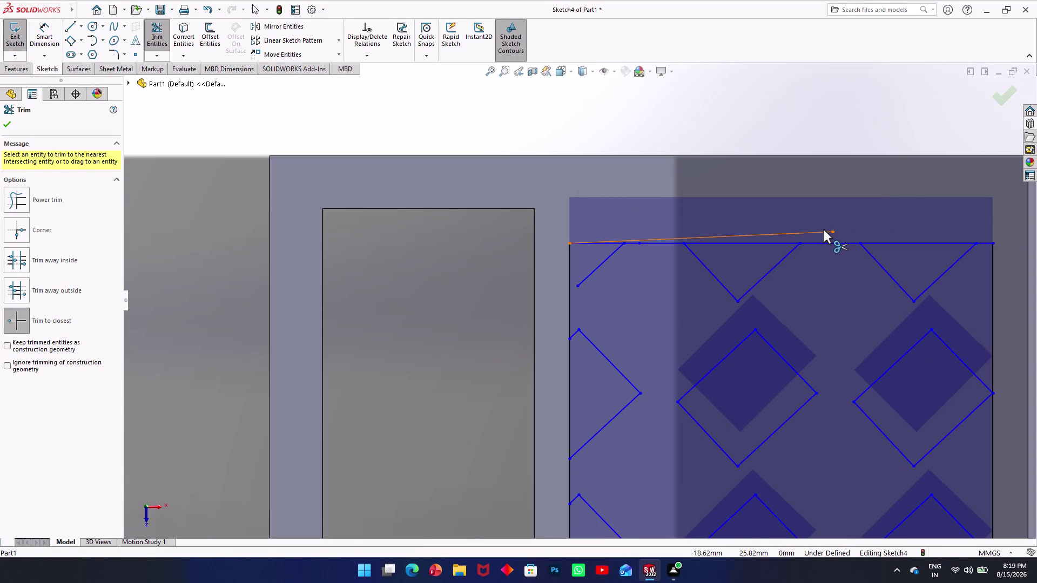
click(823, 229)
click(814, 233)
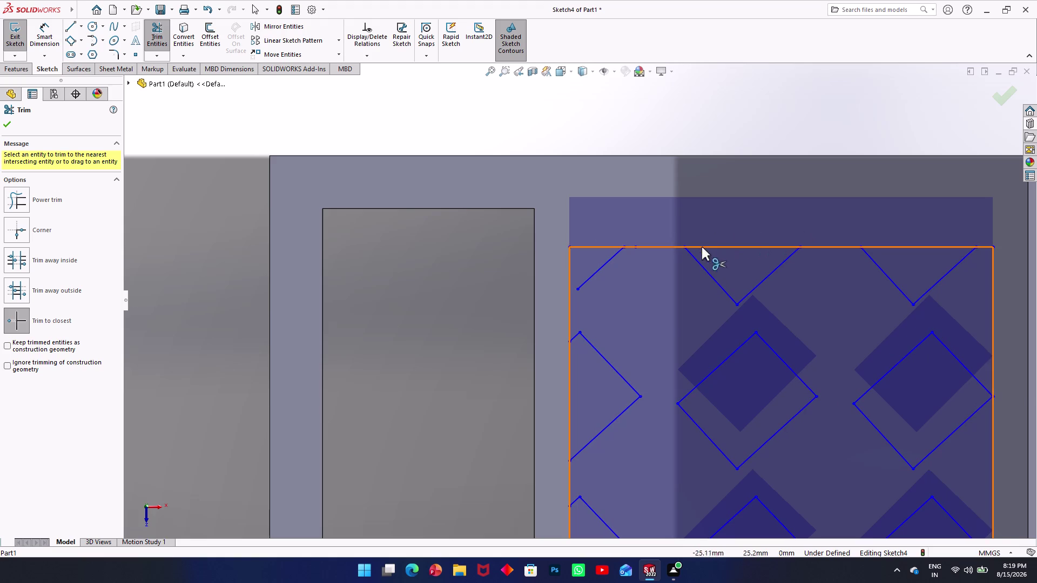
scroll(up, 3)
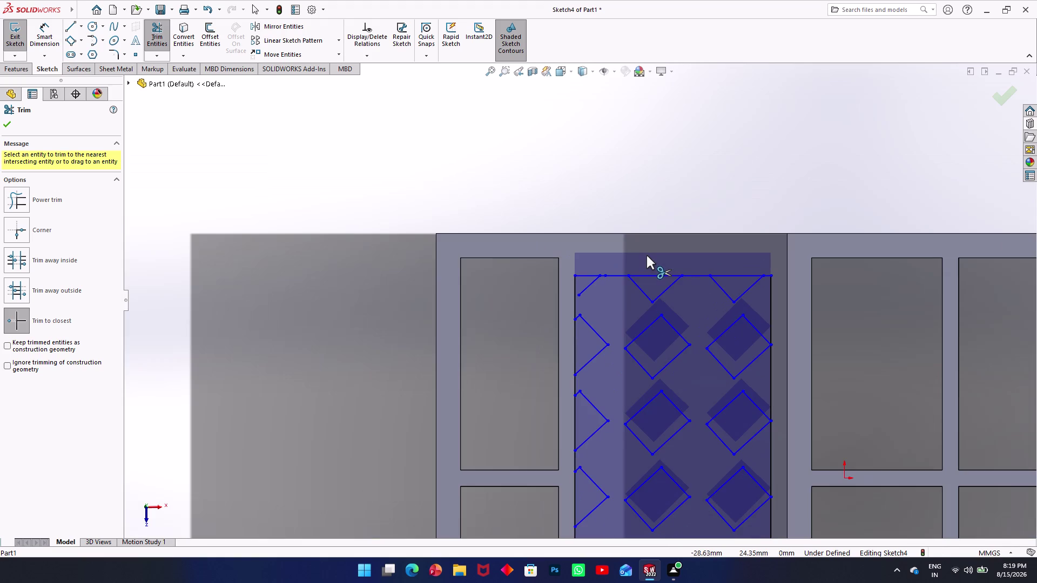
scroll(down, 3)
Zoom out and trim the left-edge segments between half-diamonds, closing them into triangles.
scroll(down, 3)
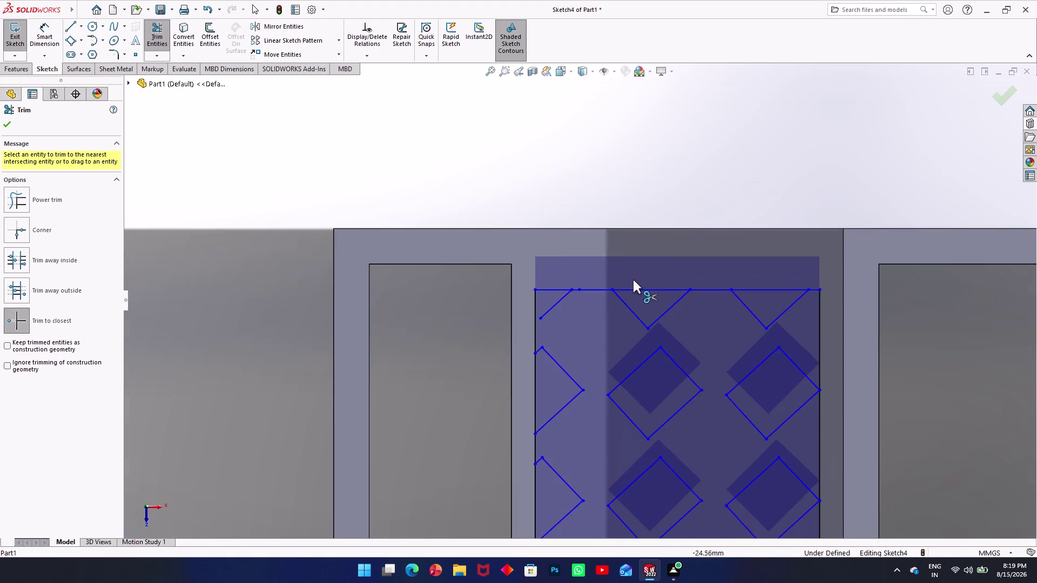
scroll(down, 3)
scroll(up, 3)
scroll(up, 3)
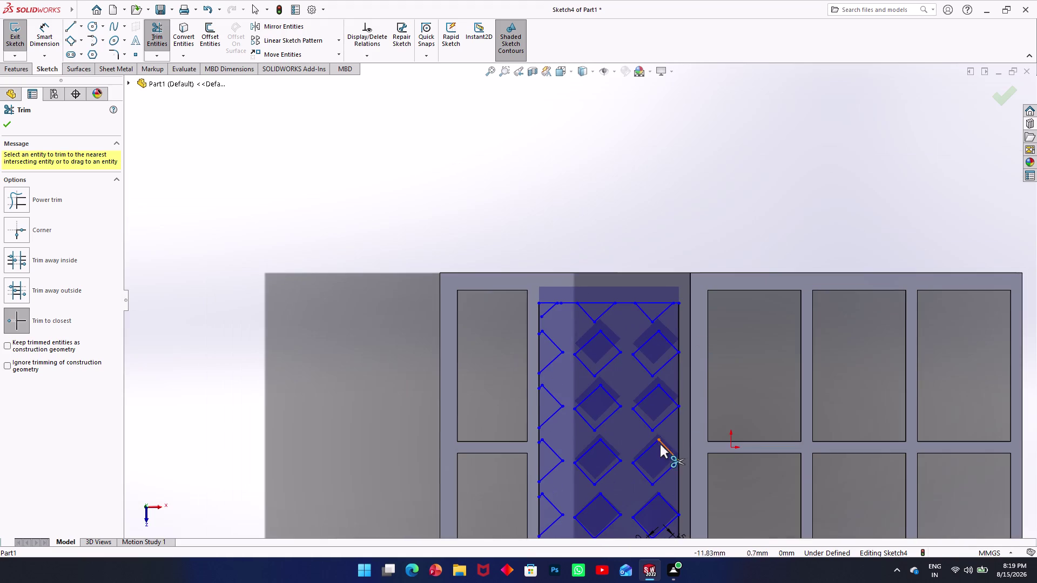
scroll(down, 3)
scroll(down, 3)
scroll(up, 3)
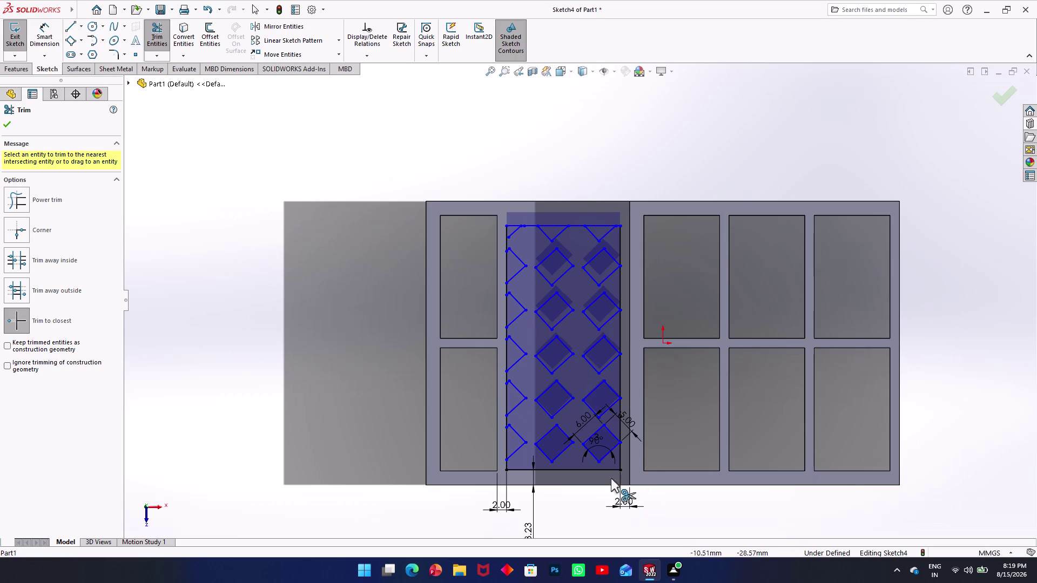
scroll(down, 3)
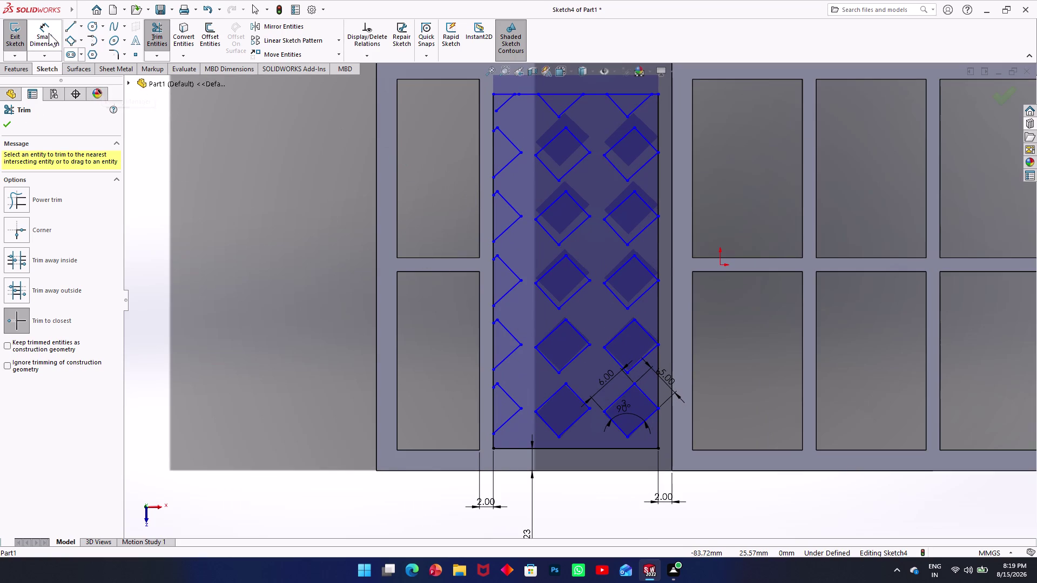
click(492, 187)
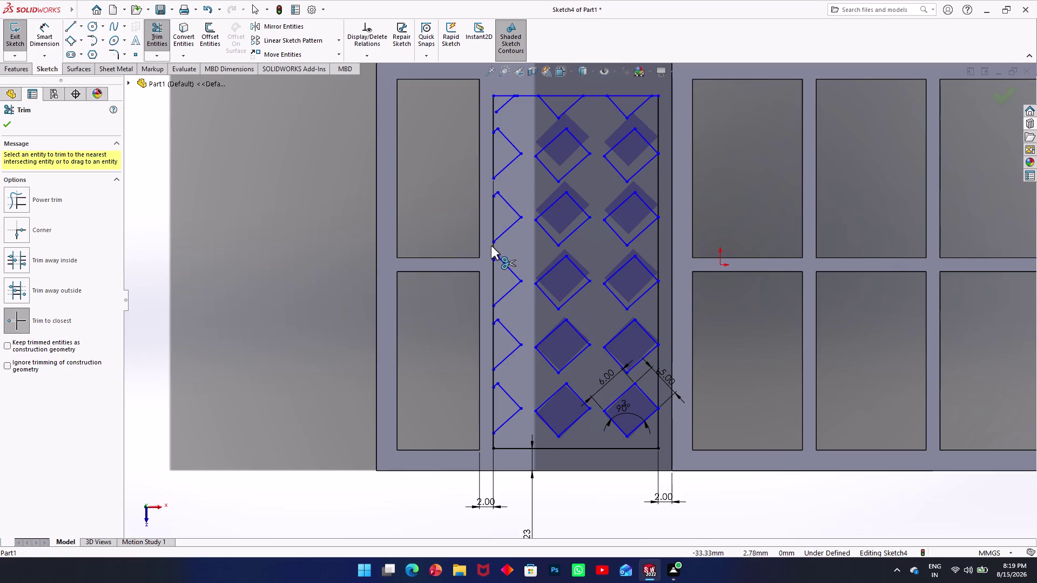
click(491, 248)
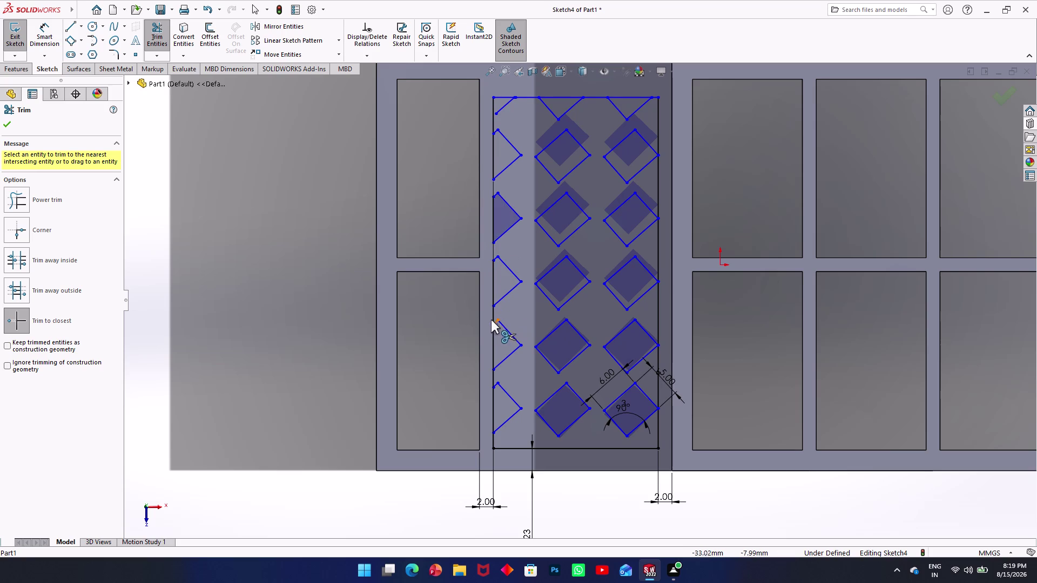
click(493, 314)
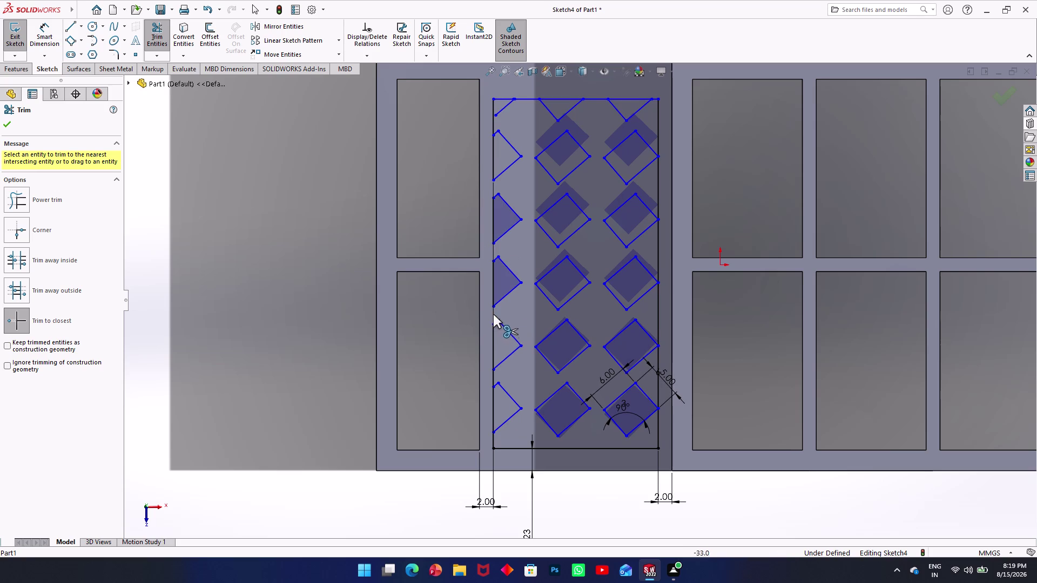
click(493, 379)
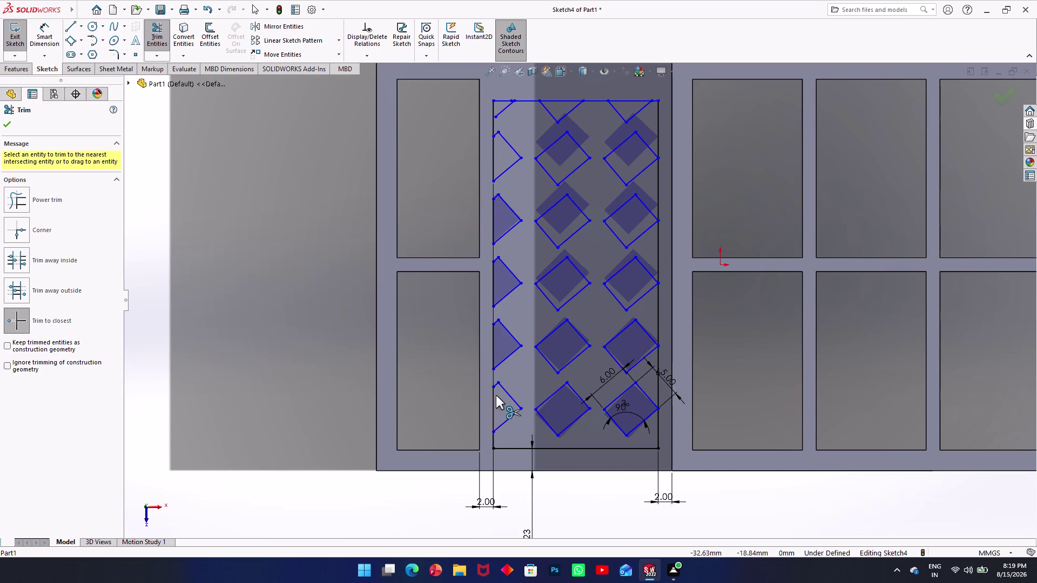
click(493, 440)
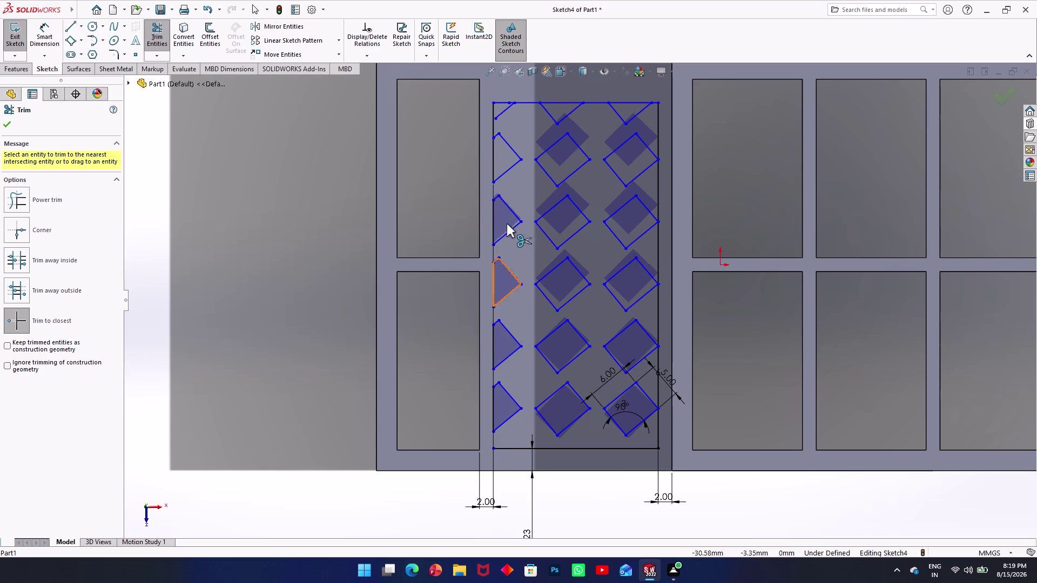
Trim the middle and top-left edge pieces, then two top-edge segments between triangles.
click(493, 189)
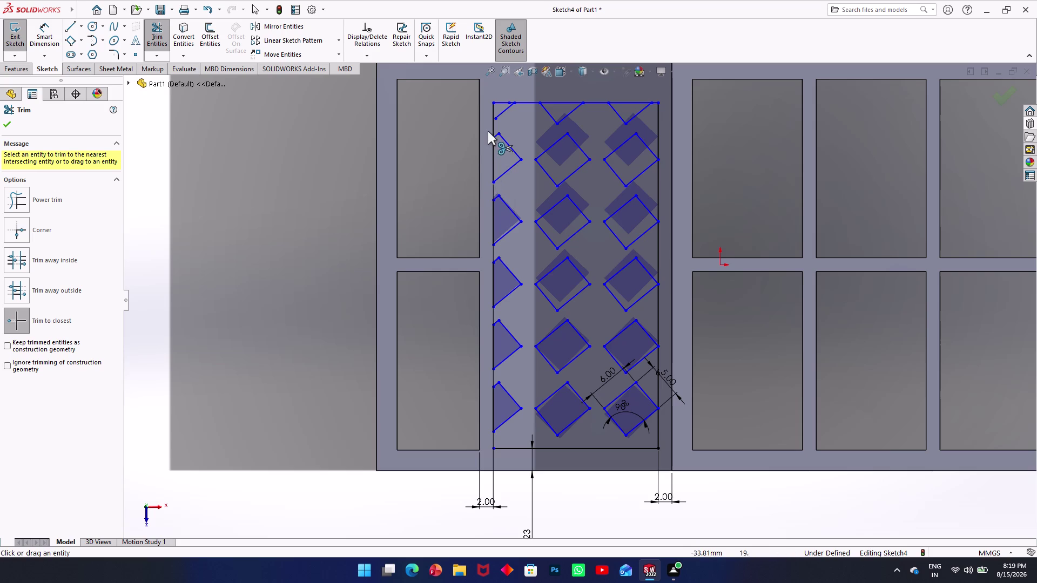
click(494, 129)
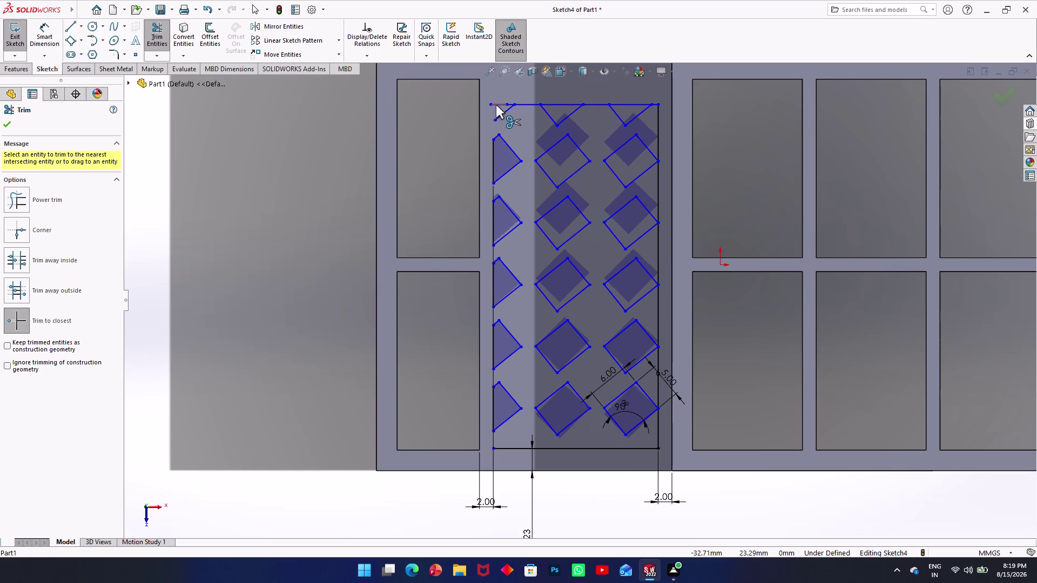
click(526, 106)
click(597, 107)
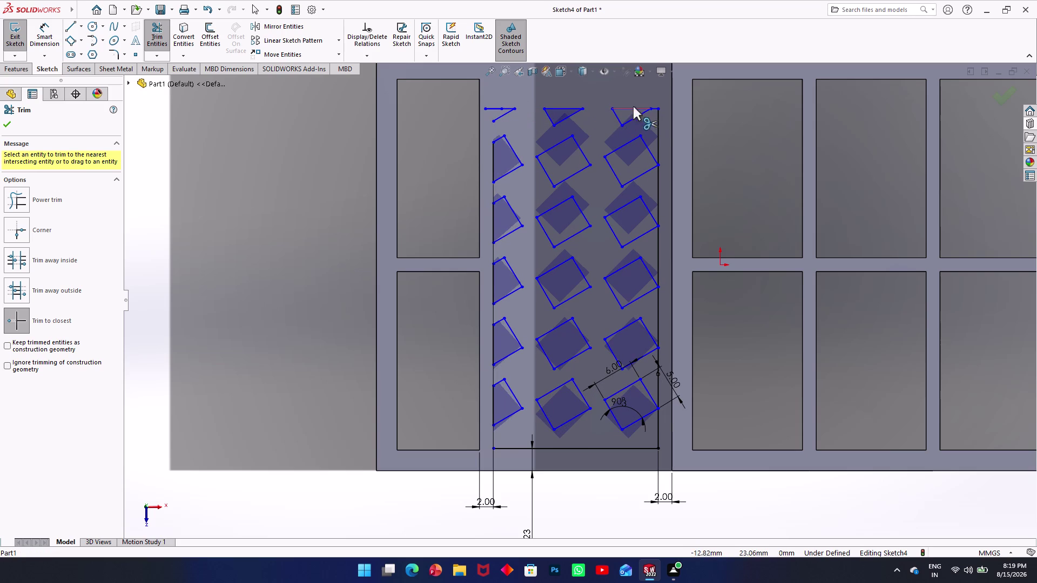
Trim the top-right pieces, the right-edge segments and the bottom boundary line of the vent area.
click(658, 115)
click(657, 110)
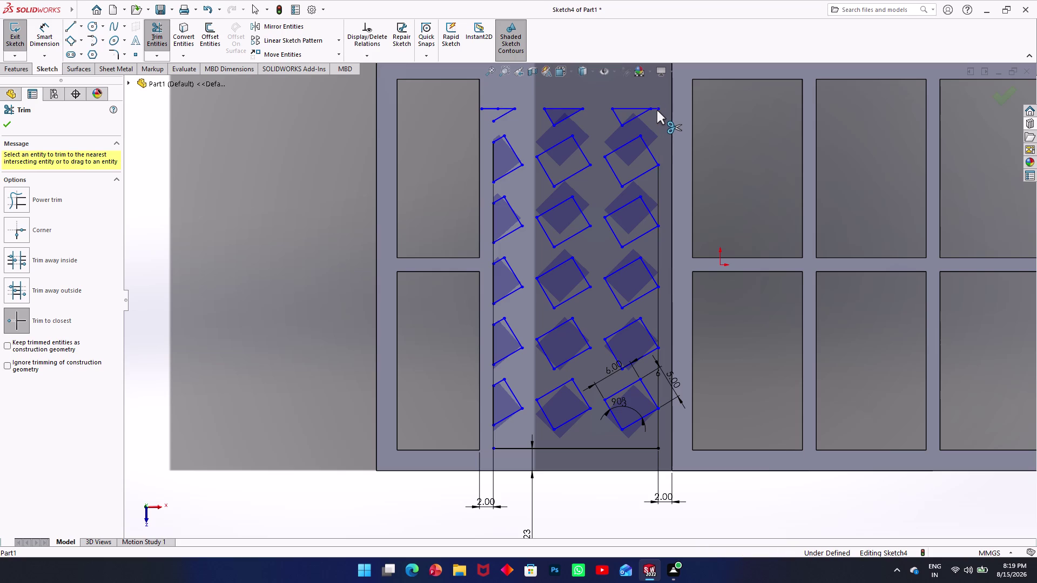
click(660, 173)
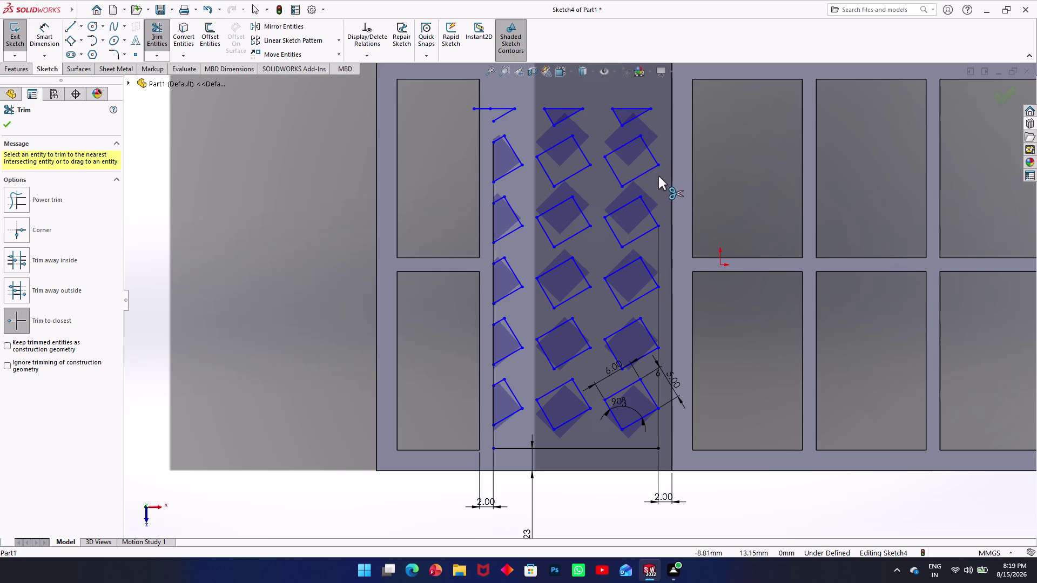
click(659, 246)
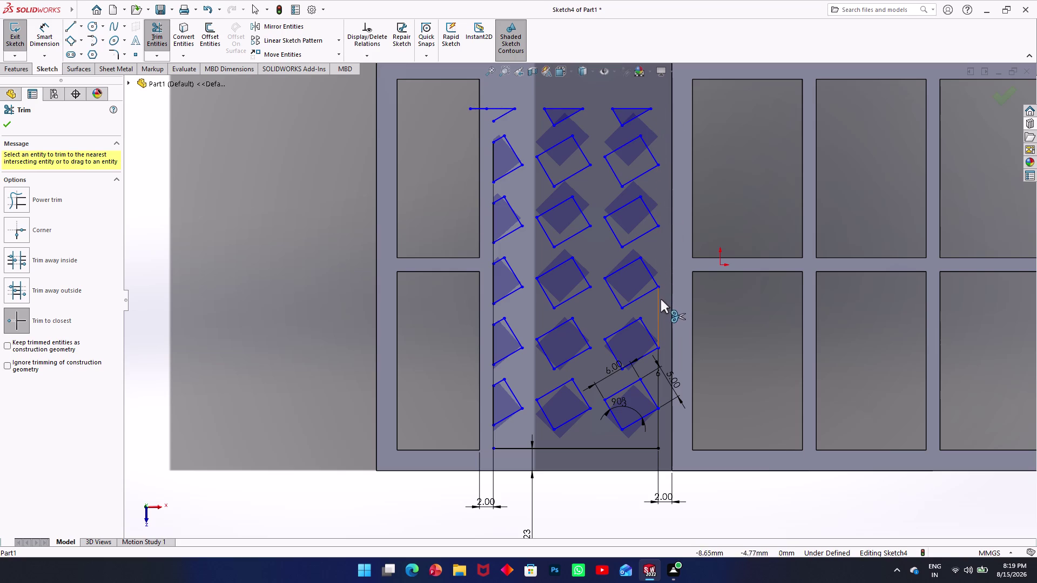
click(660, 304)
click(660, 364)
click(661, 429)
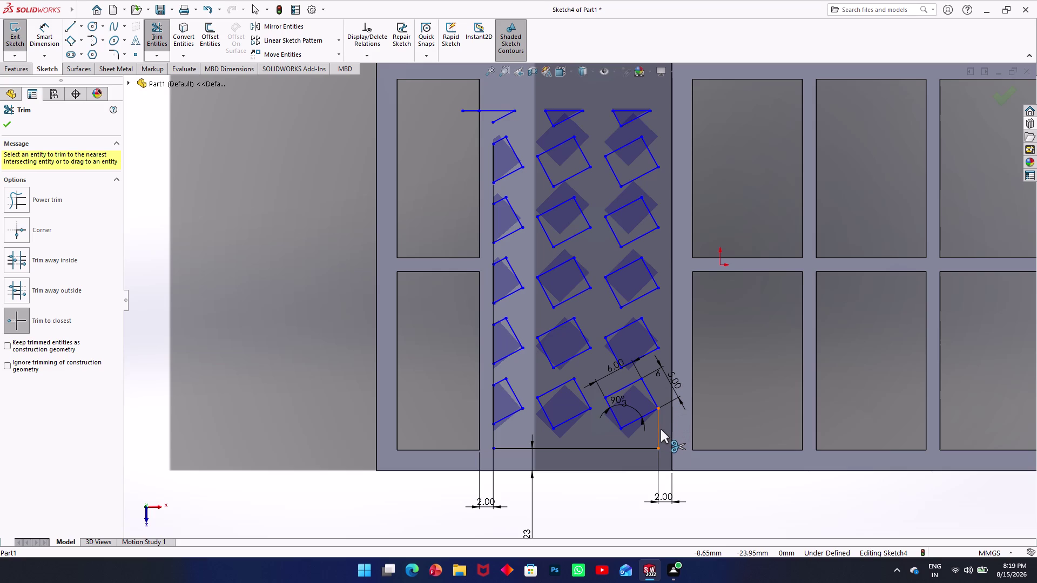
click(624, 450)
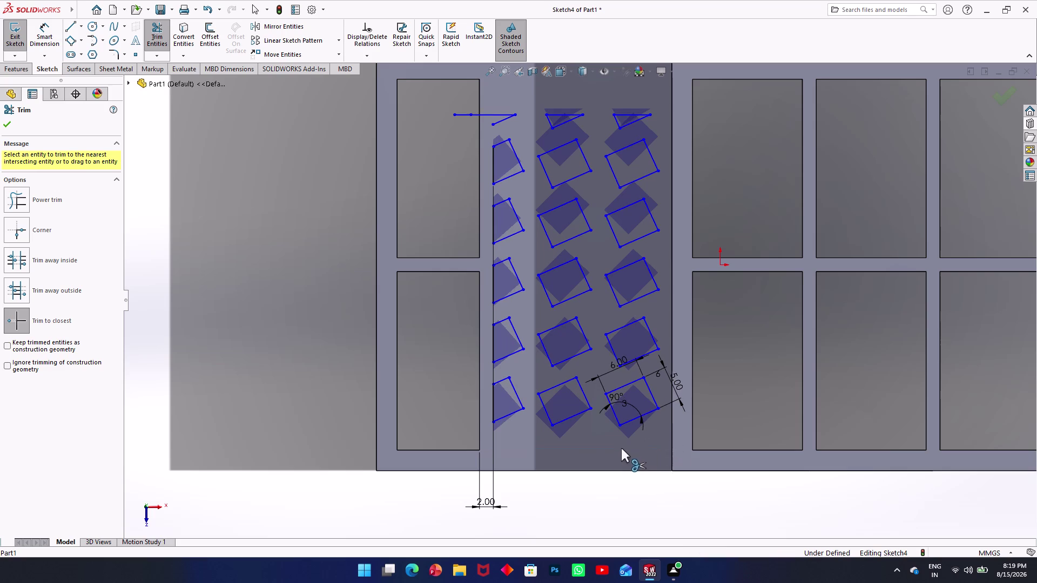
scroll(up, 3)
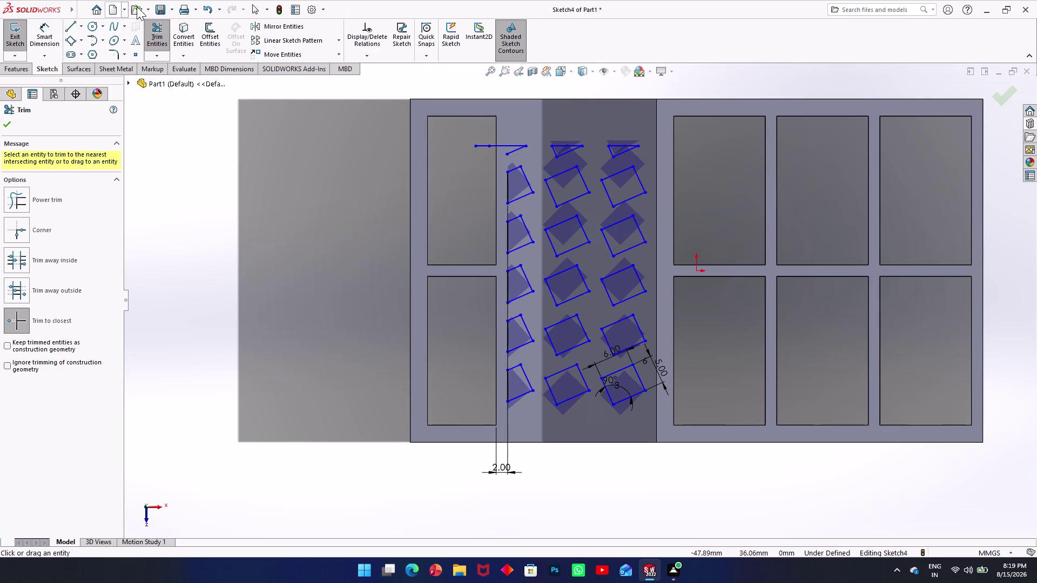
click(65, 25)
scroll(down, 3)
scroll(down, 3)
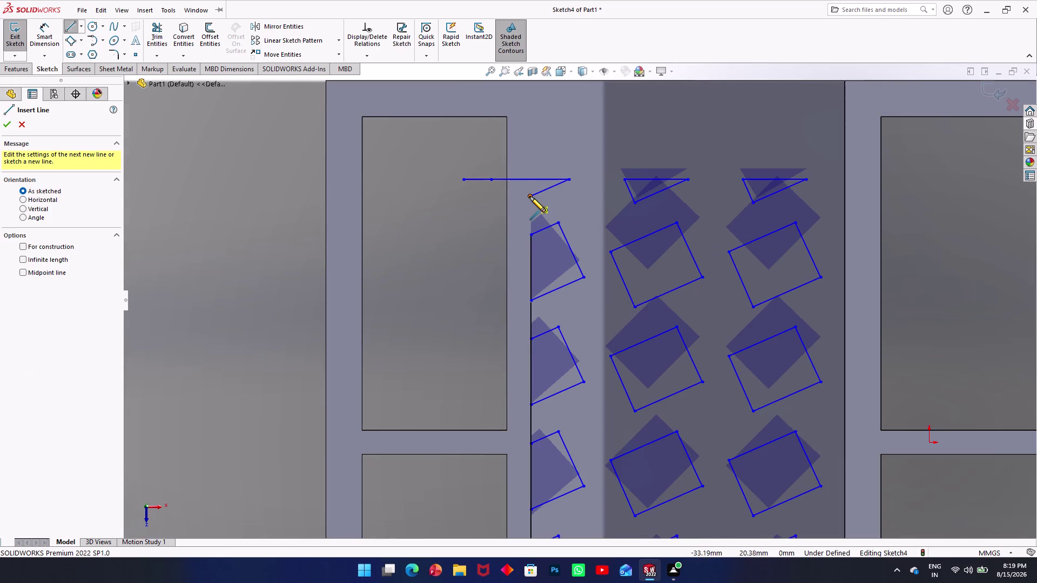
Cancel and undo an unwanted line started at the top-left vent corner.
click(530, 197)
click(523, 178)
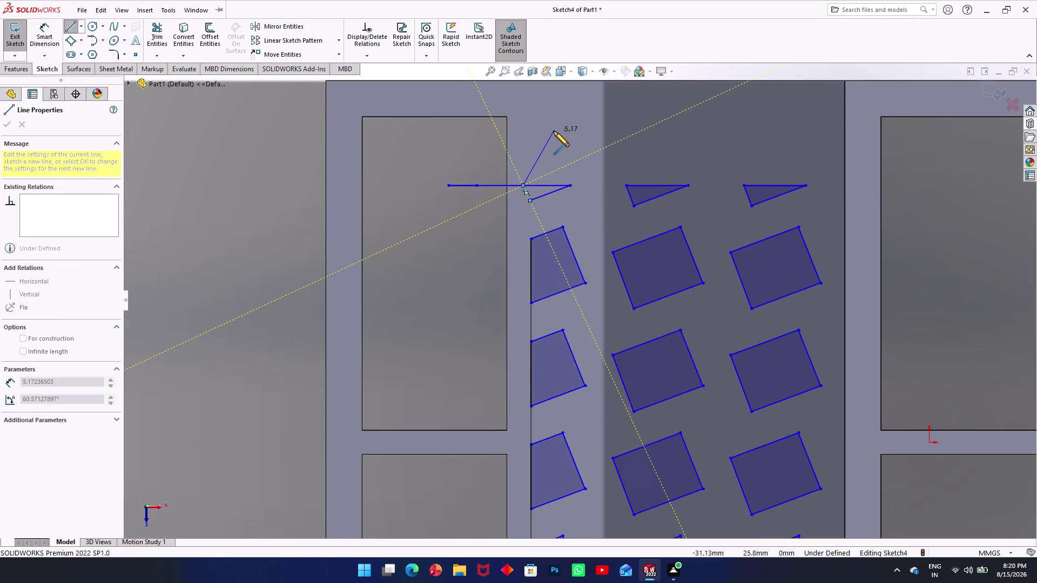
key(Escape)
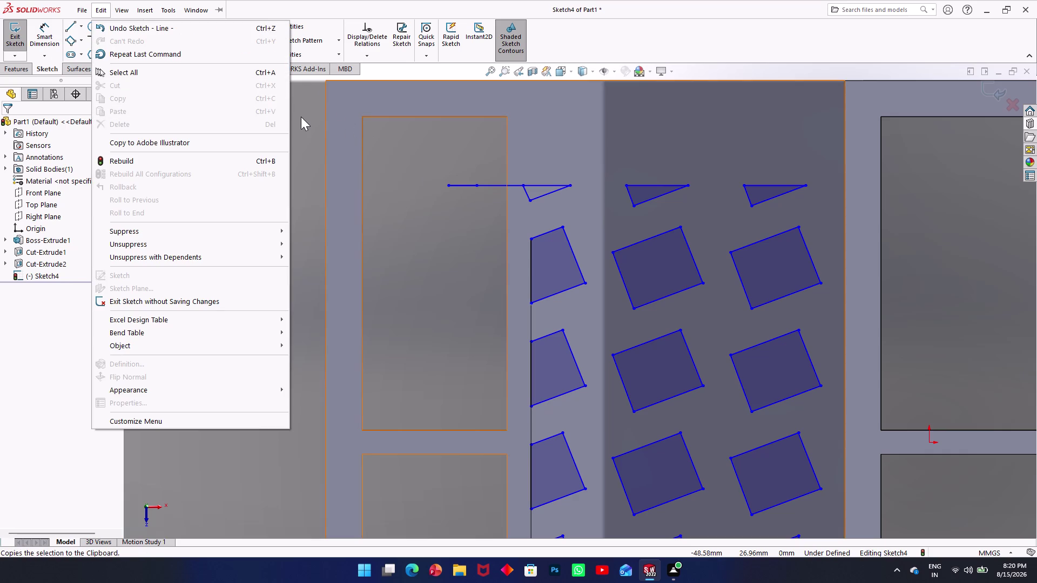
click(301, 117)
click(148, 27)
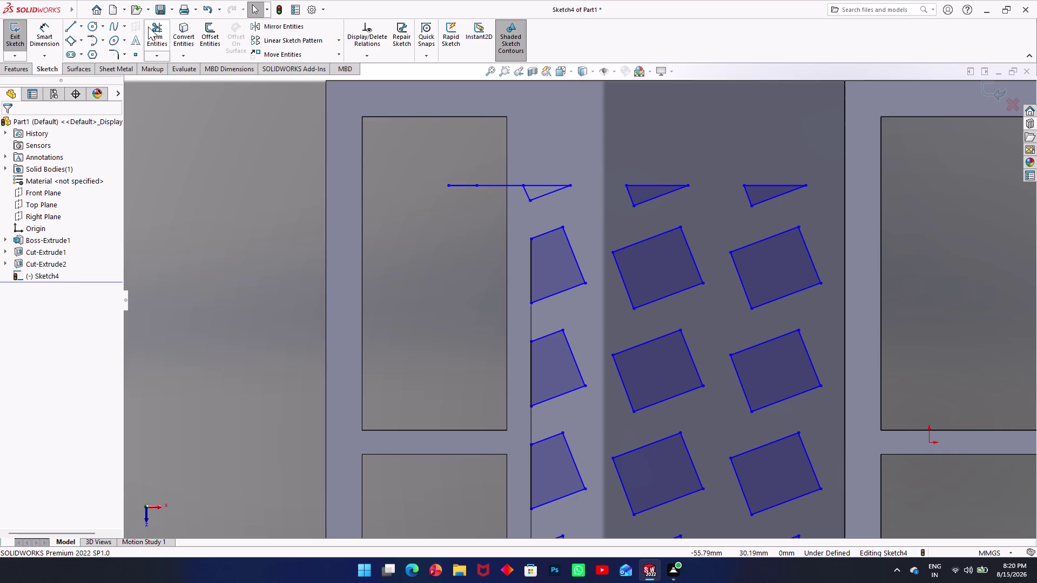
Trim away the leftover horizontal stub beside the top-left triangle.
click(470, 186)
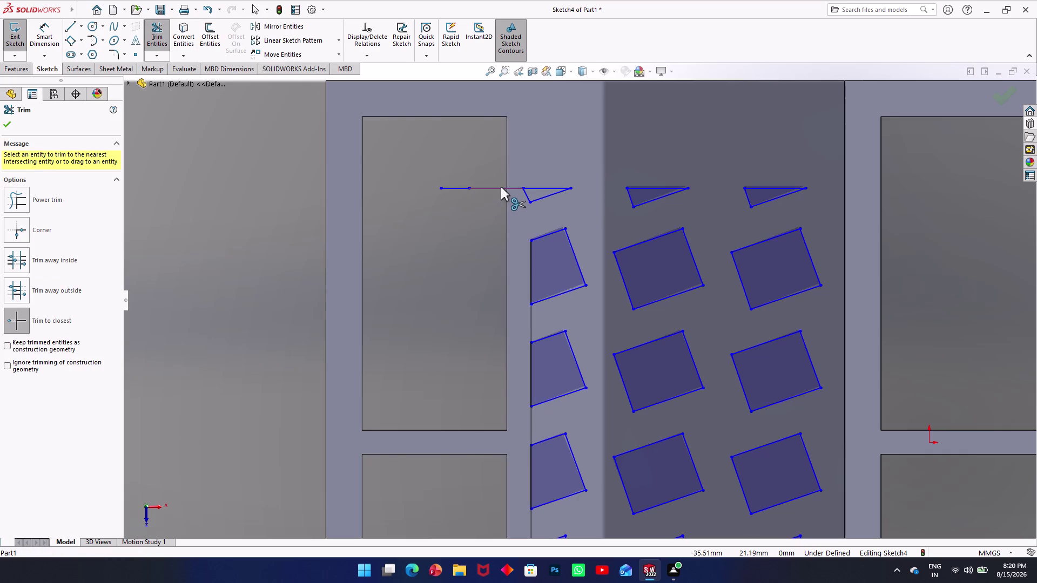
click(501, 187)
click(479, 188)
click(454, 184)
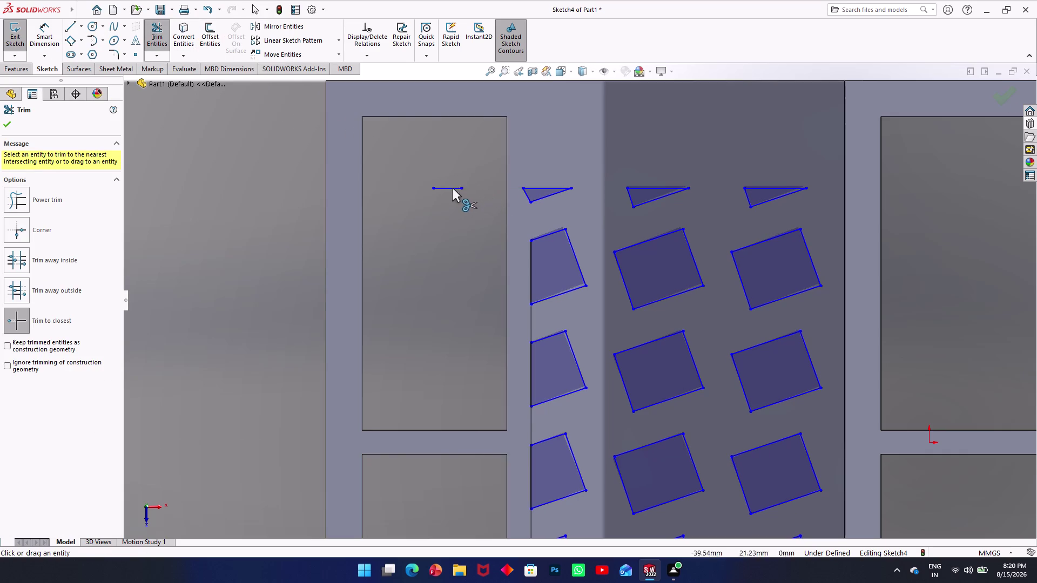
click(452, 190)
scroll(up, 3)
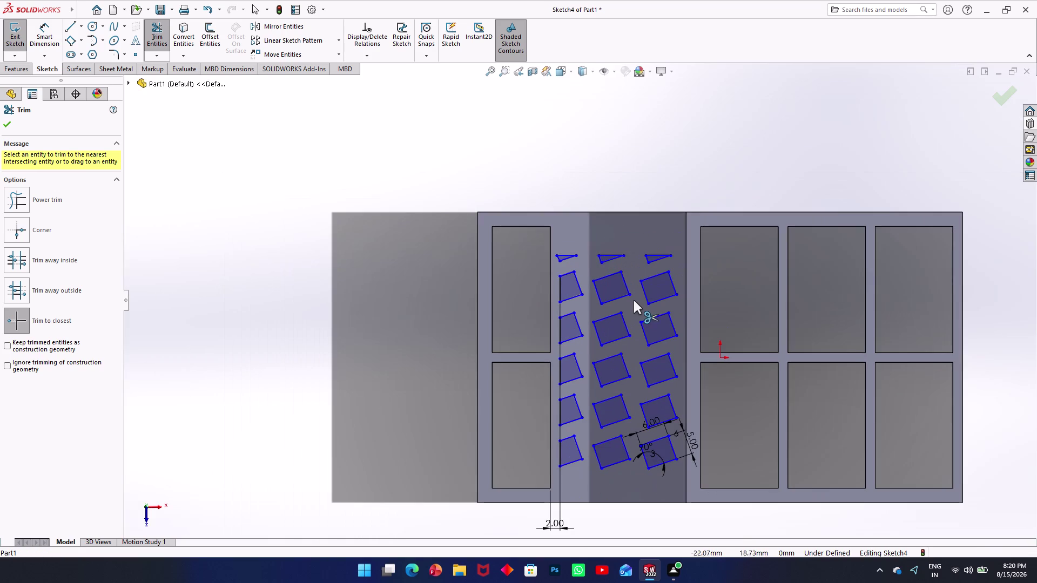
scroll(down, 3)
Exit the sketch and start an Extruded Cut with Sketch4 as the profile.
click(21, 37)
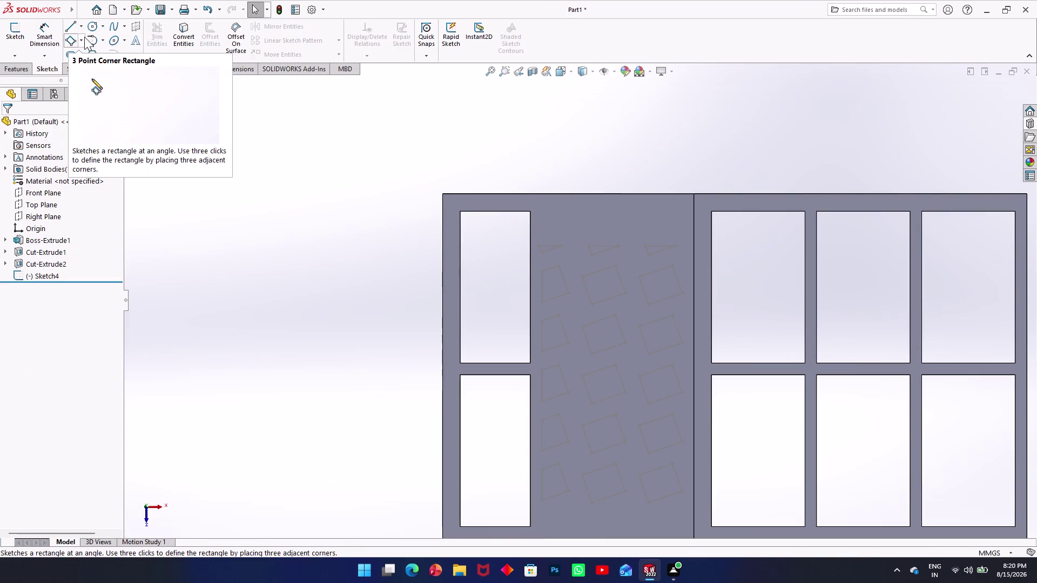
click(18, 64)
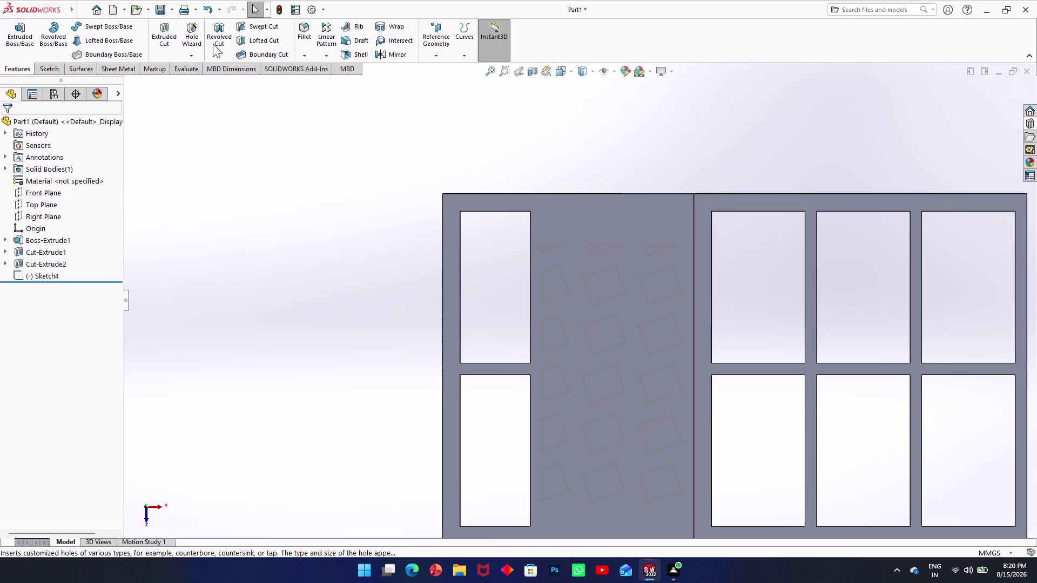
click(165, 32)
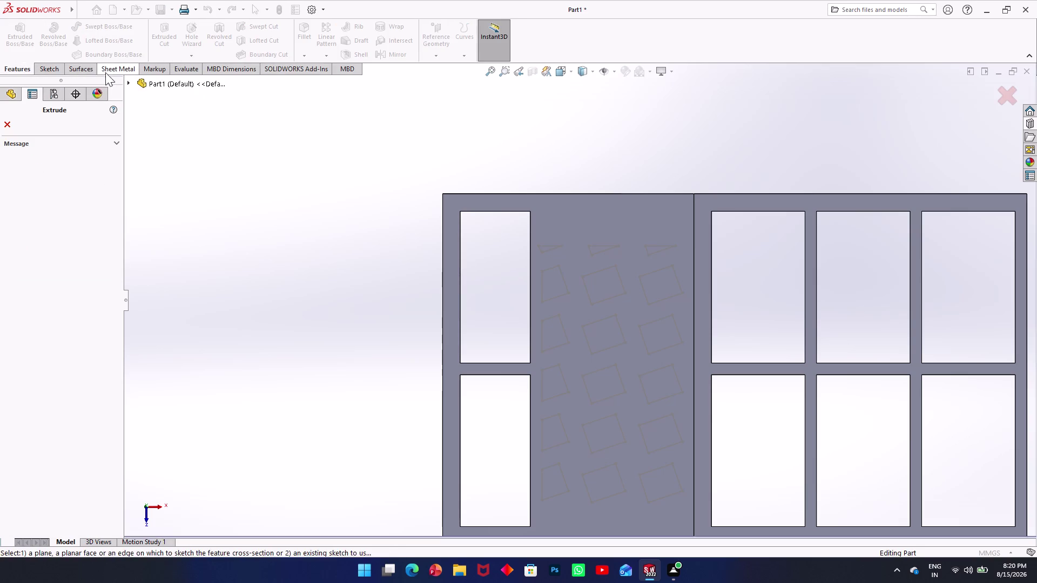
click(128, 86)
click(128, 85)
click(129, 85)
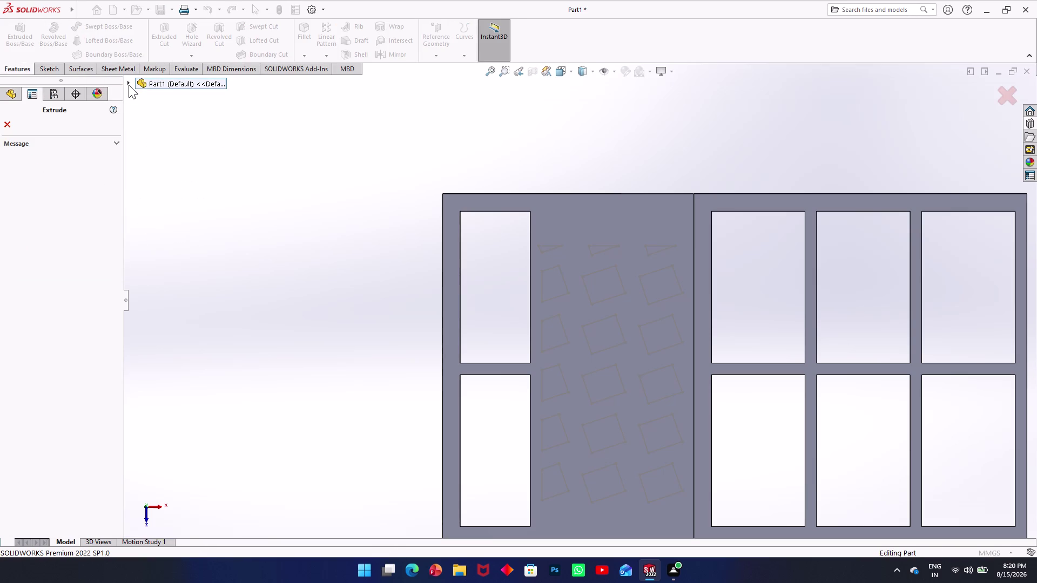
click(165, 236)
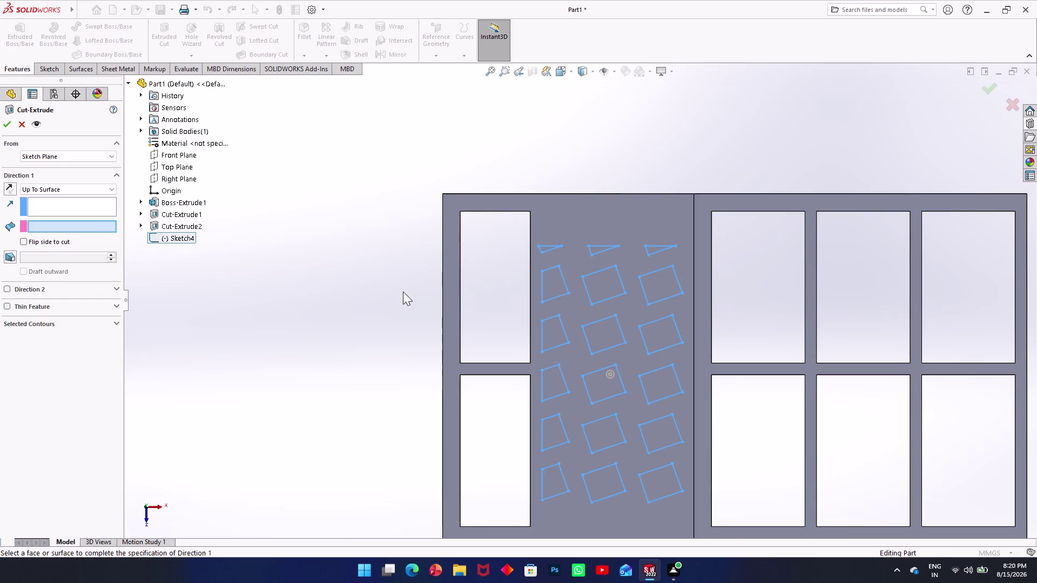
Select the face the cut stops at and confirm Cut-Extrude4.
middle_drag(399, 289, 382, 143)
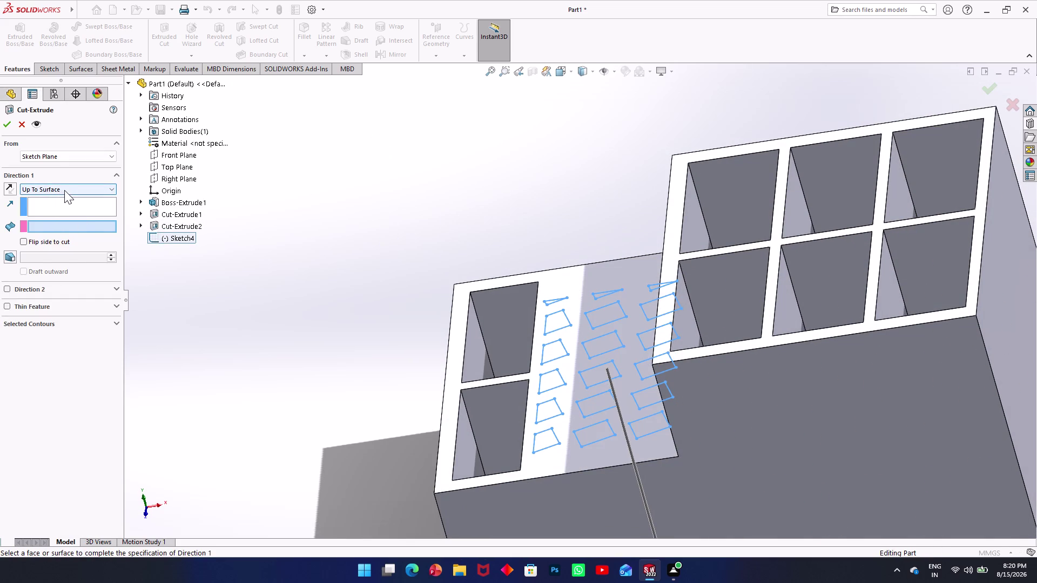
middle_drag(379, 383, 354, 228)
click(529, 352)
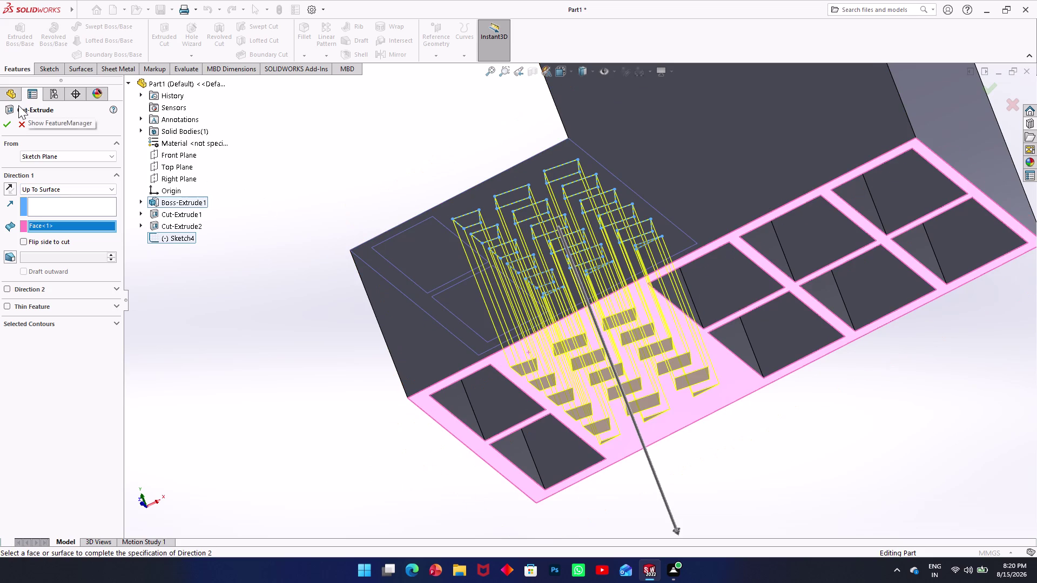
click(6, 120)
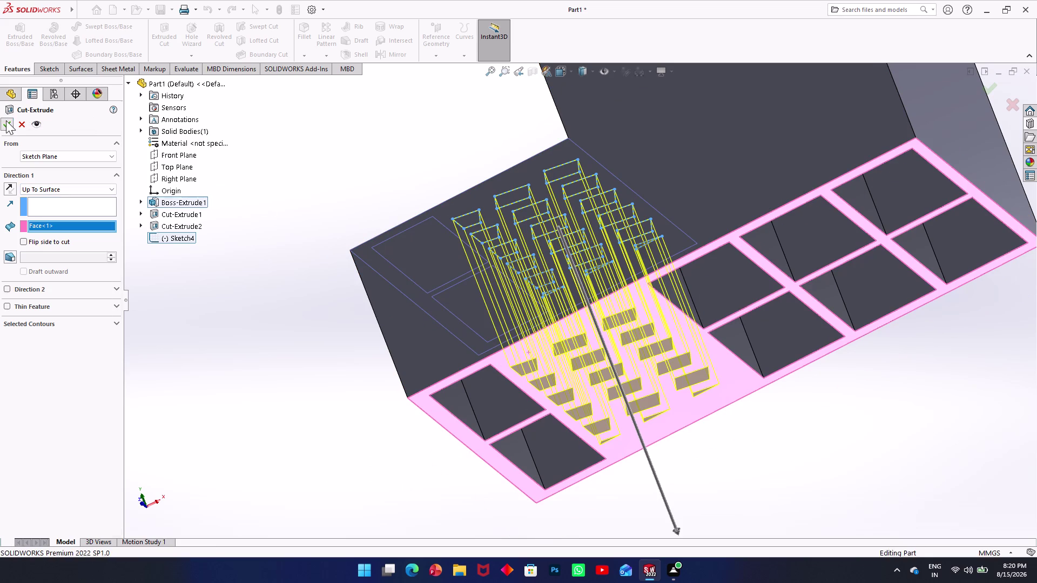
click(403, 176)
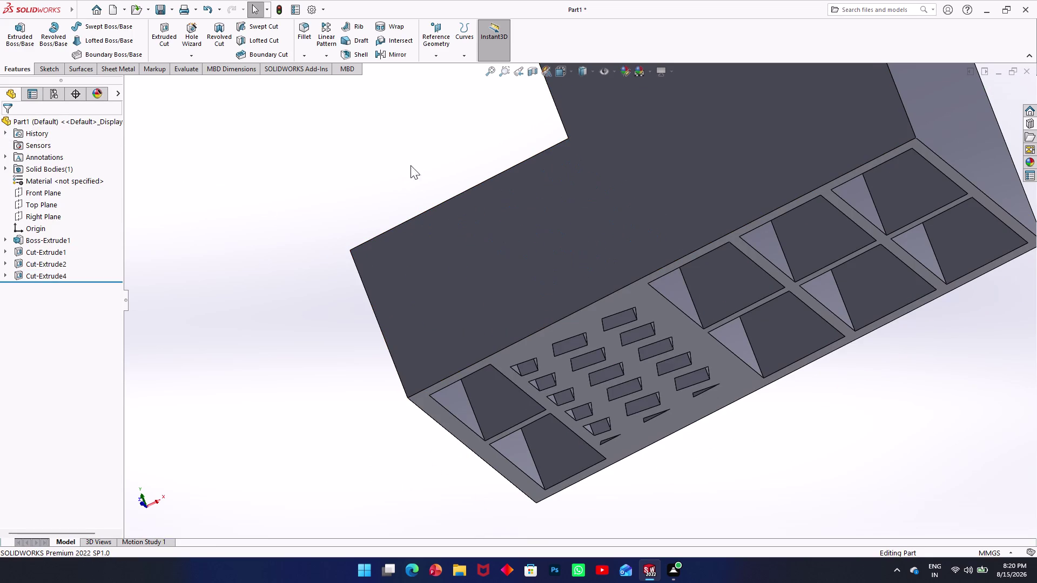
middle_drag(424, 161, 553, 288)
scroll(up, 3)
scroll(up, 3)
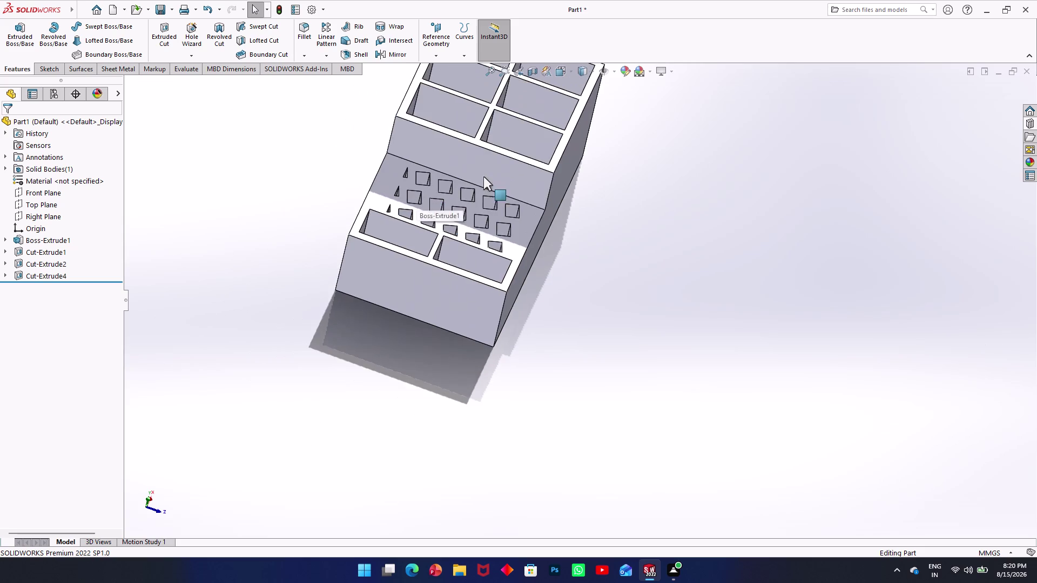
middle_drag(483, 176, 363, 246)
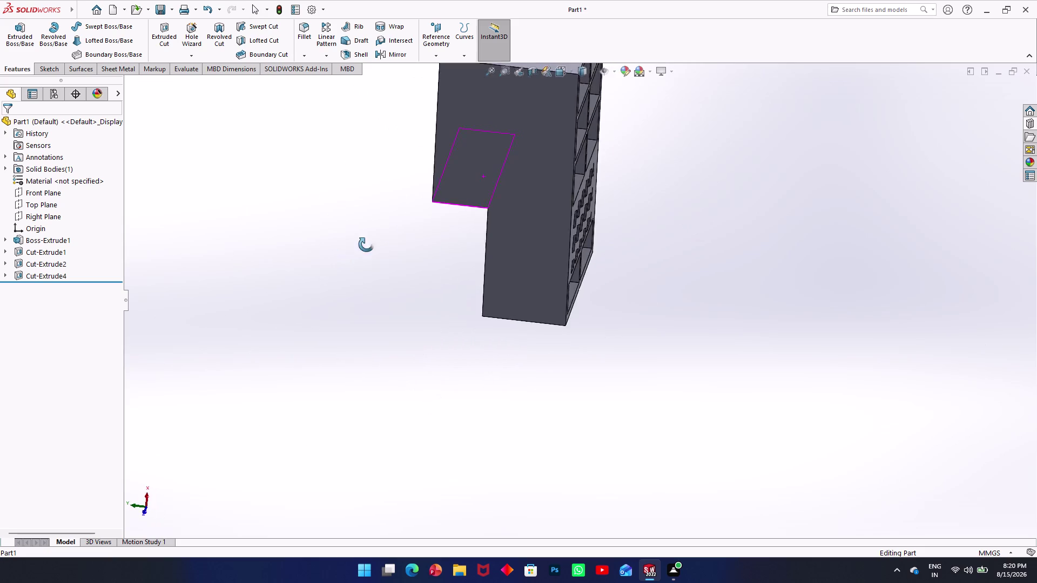
middle_drag(363, 246, 432, 234)
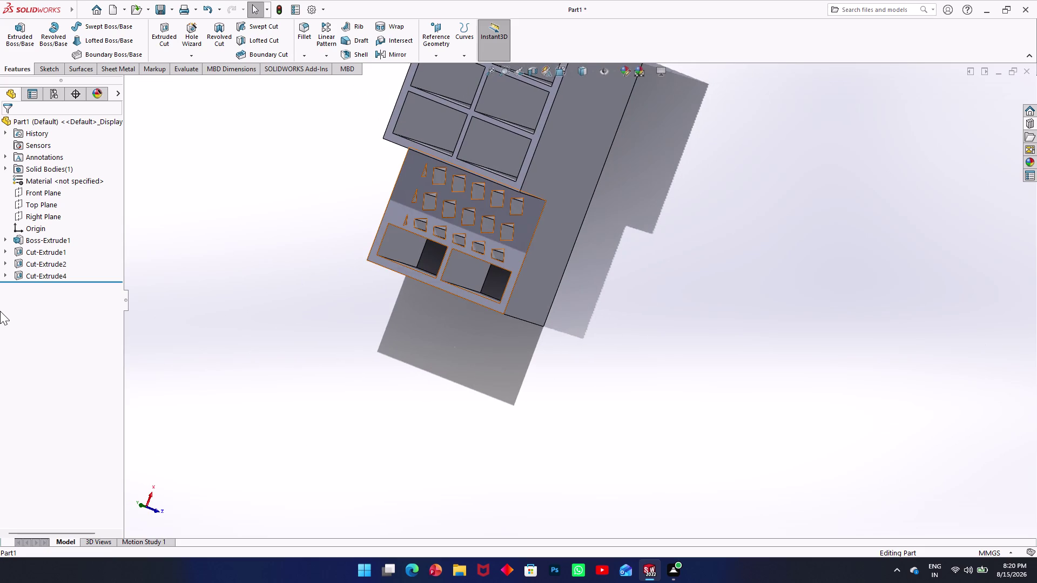
scroll(up, 3)
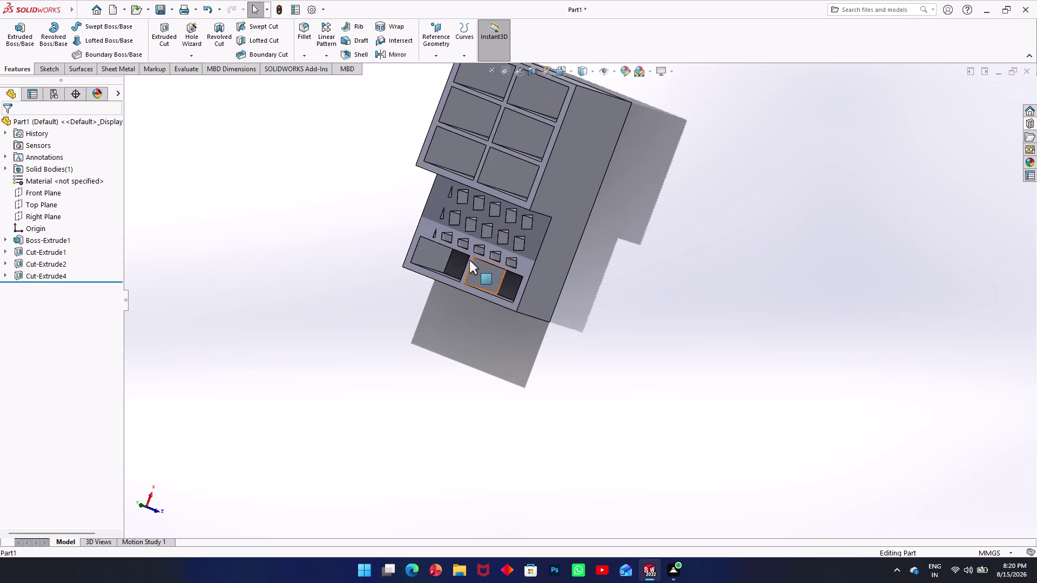
scroll(up, 3)
scroll(up, 3)
scroll(down, 3)
scroll(down, 3)
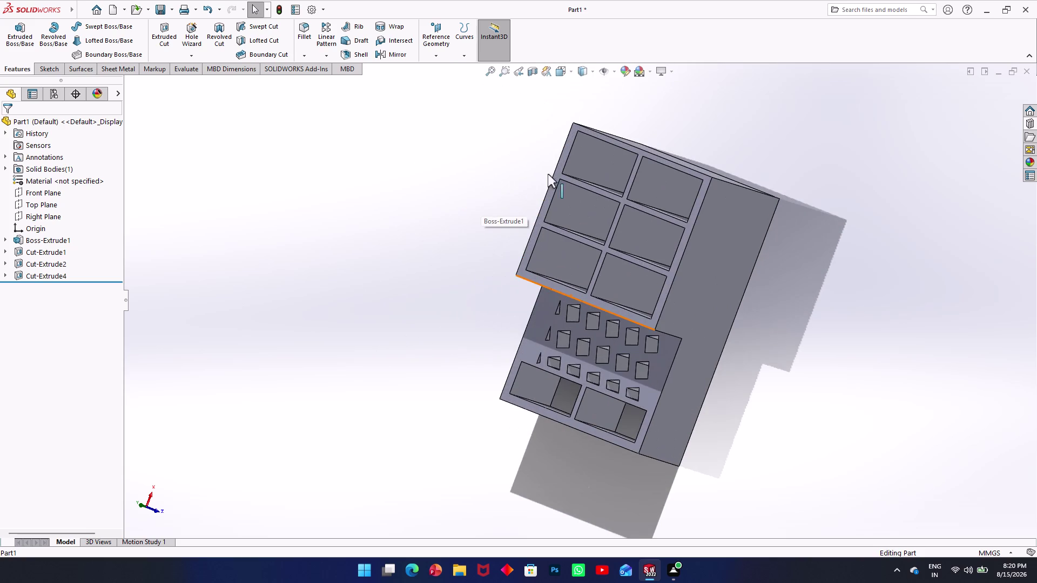
middle_drag(554, 173, 594, 213)
scroll(up, 3)
scroll(down, 3)
scroll(down, 3)
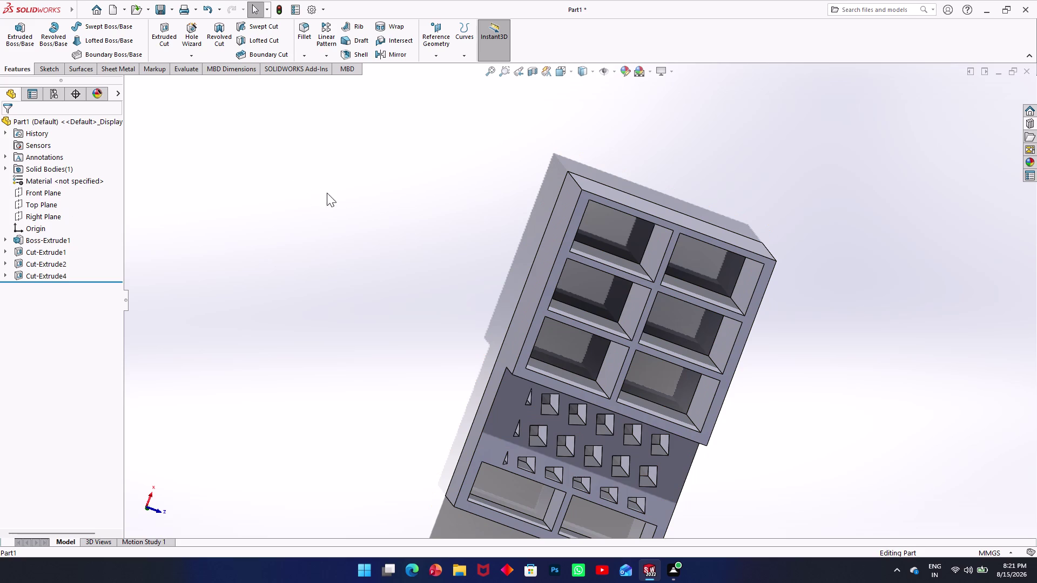
scroll(up, 3)
middle_drag(596, 194, 589, 154)
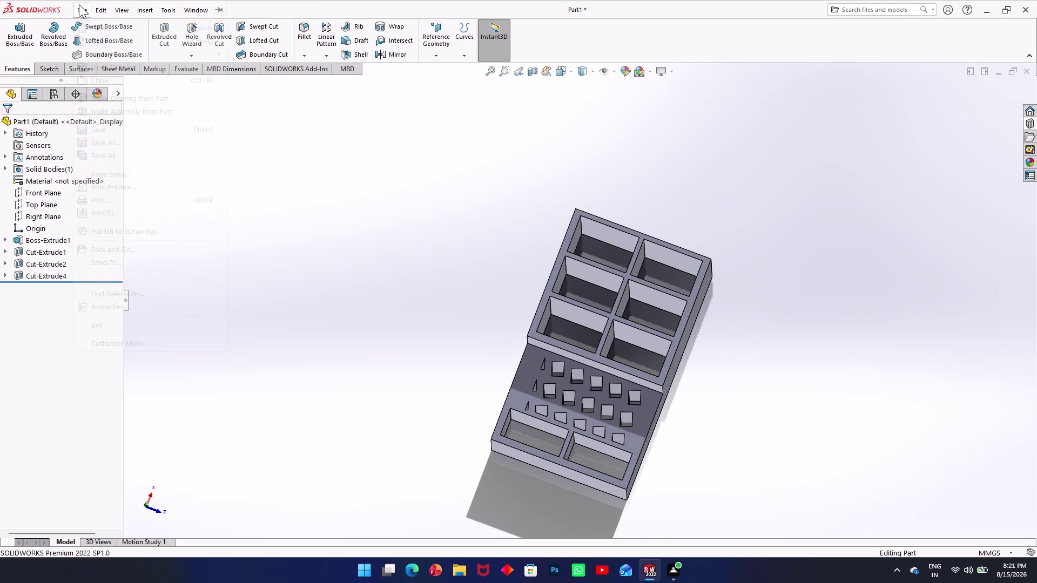
click(292, 155)
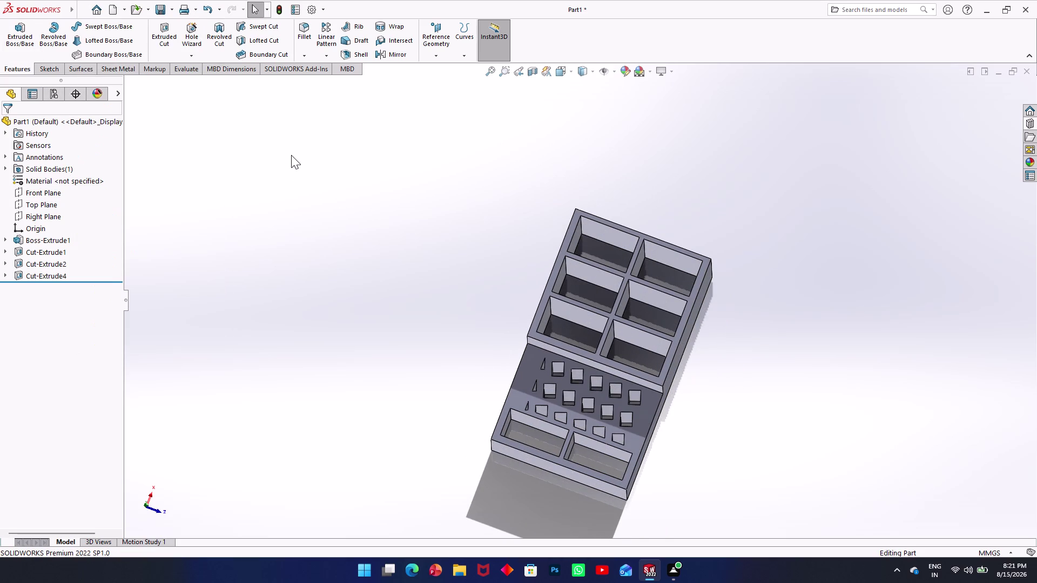
key(ctrl+8)
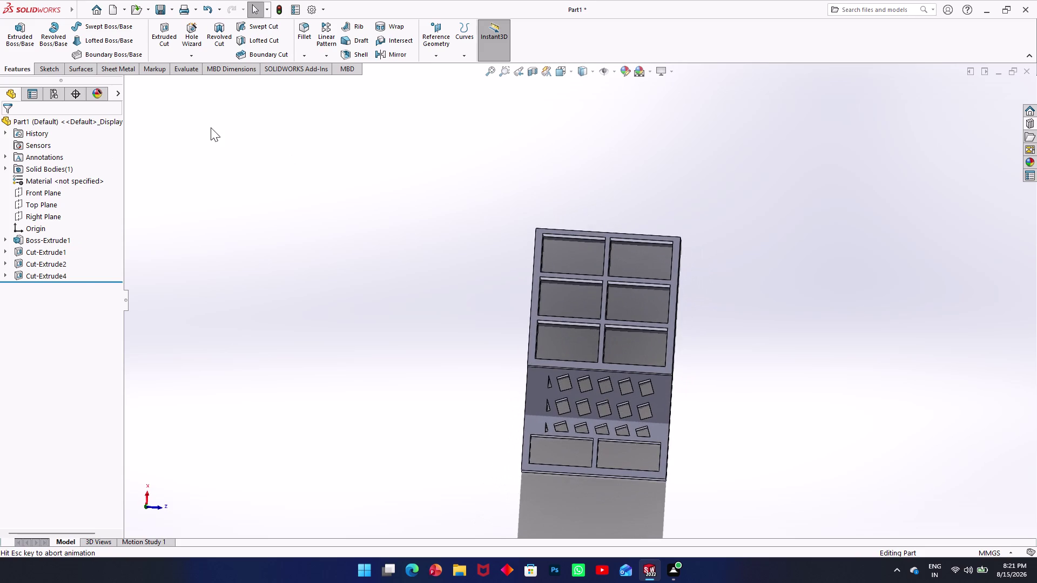
key(ctrl+2)
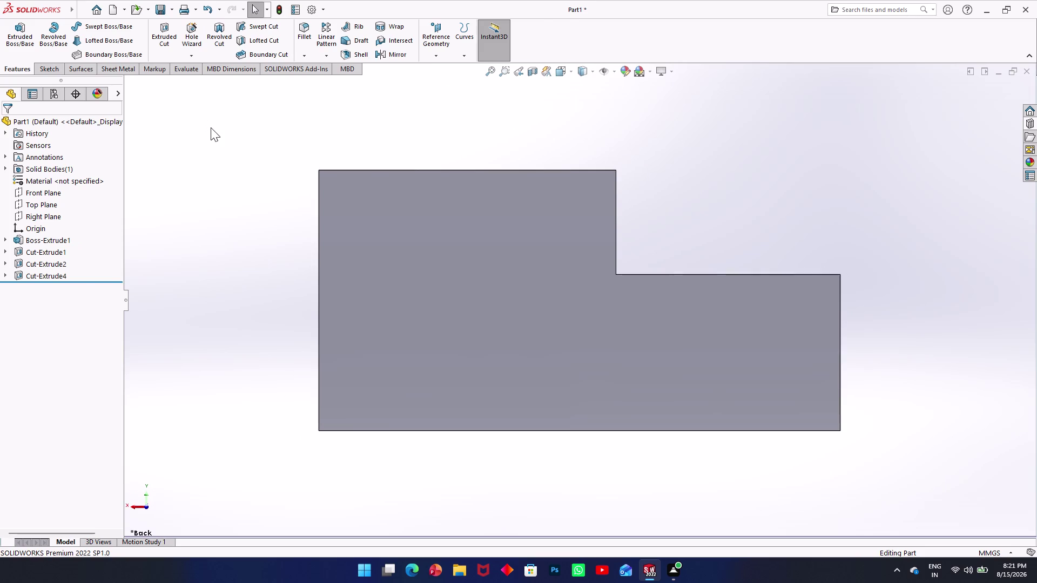
key(ctrl+1)
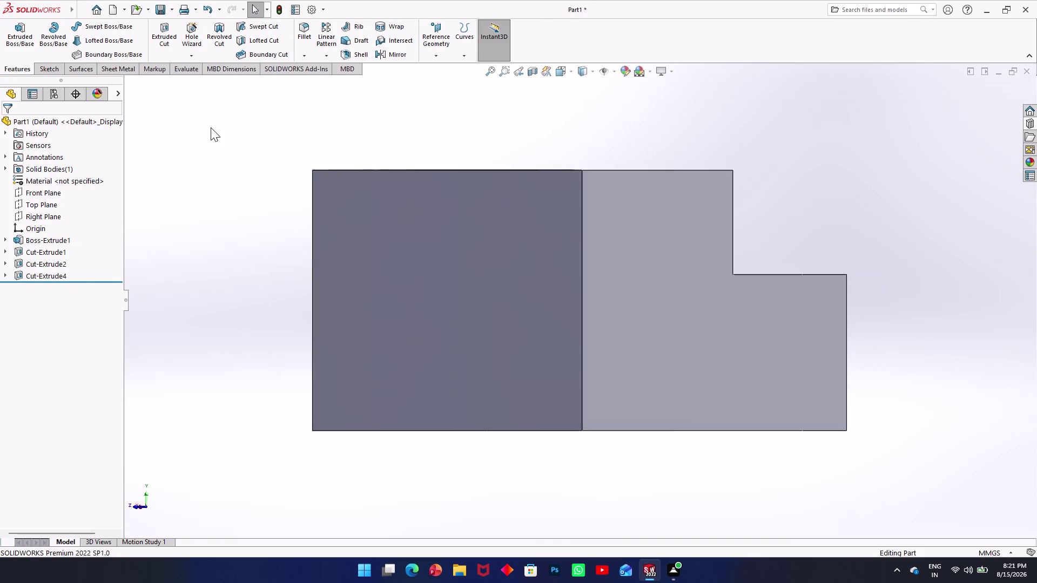
key(ctrl+7)
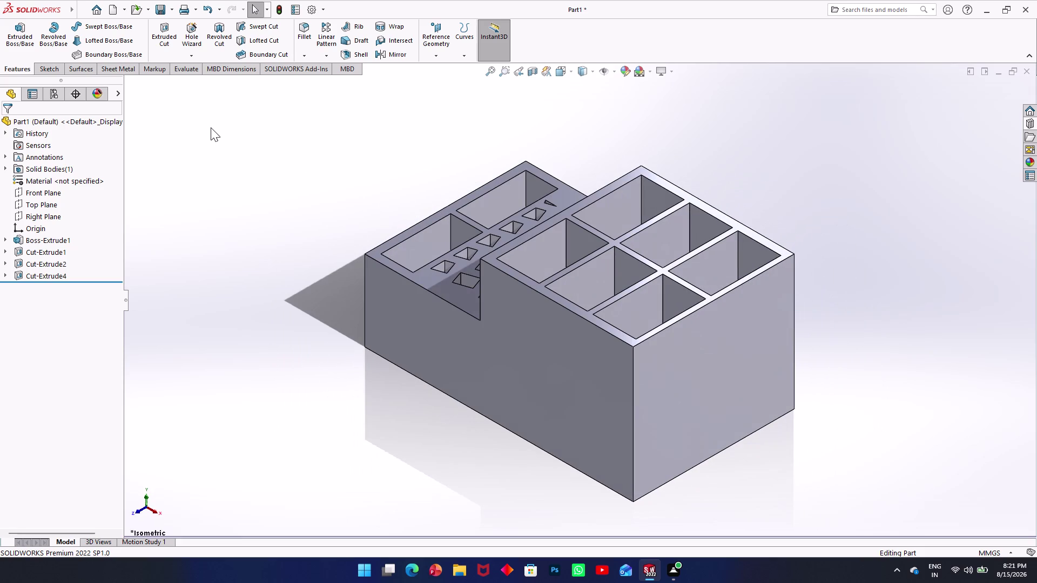
key(ctrl+9)
key(ctrl+8)
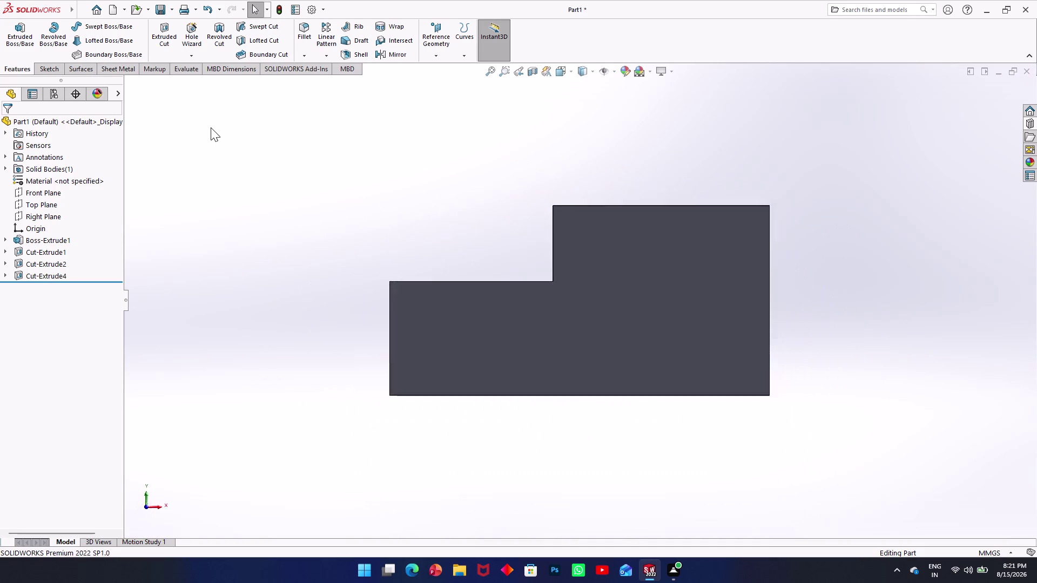
key(ctrl+7)
key(ctrl+6)
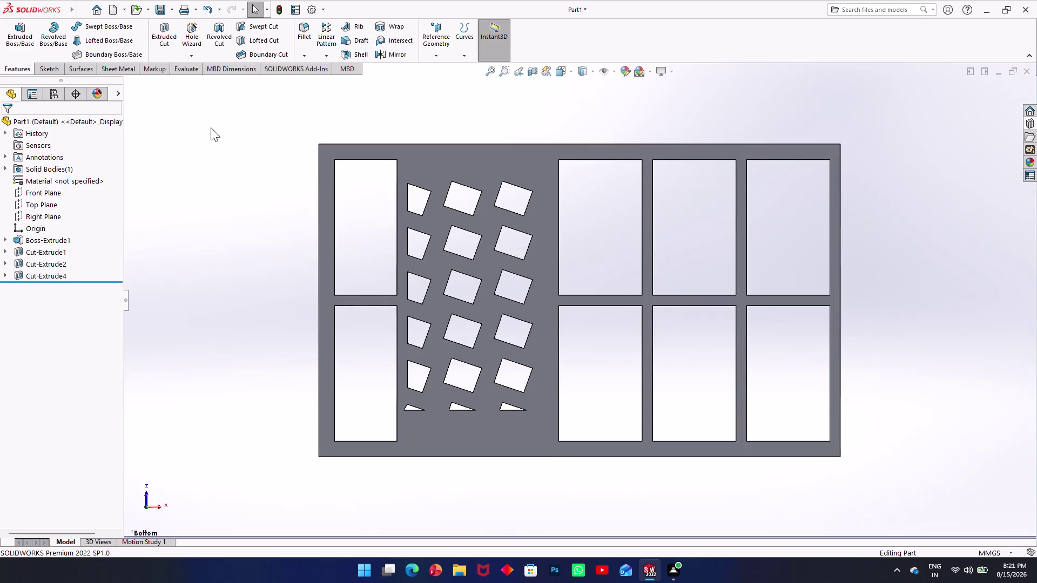
key(ctrl+6)
key(ctrl+5)
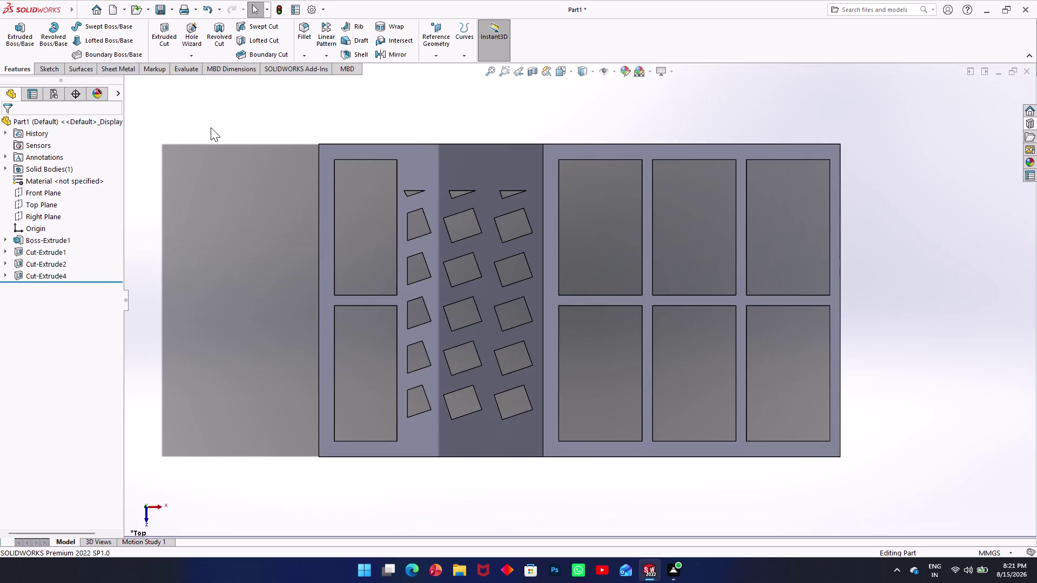
key(ctrl+4)
key(ctrl+8)
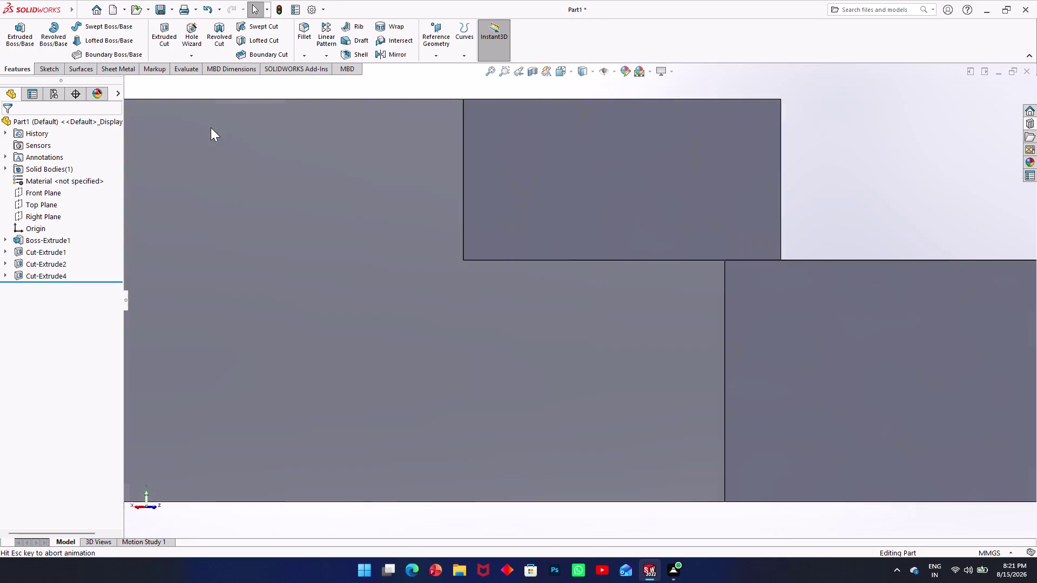
key(ctrl+7)
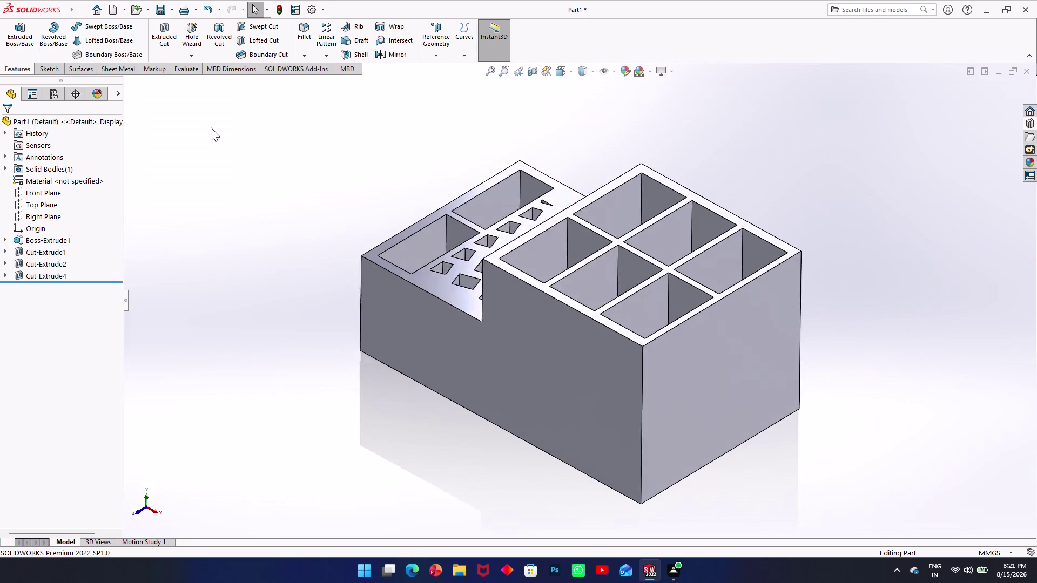
click(75, 6)
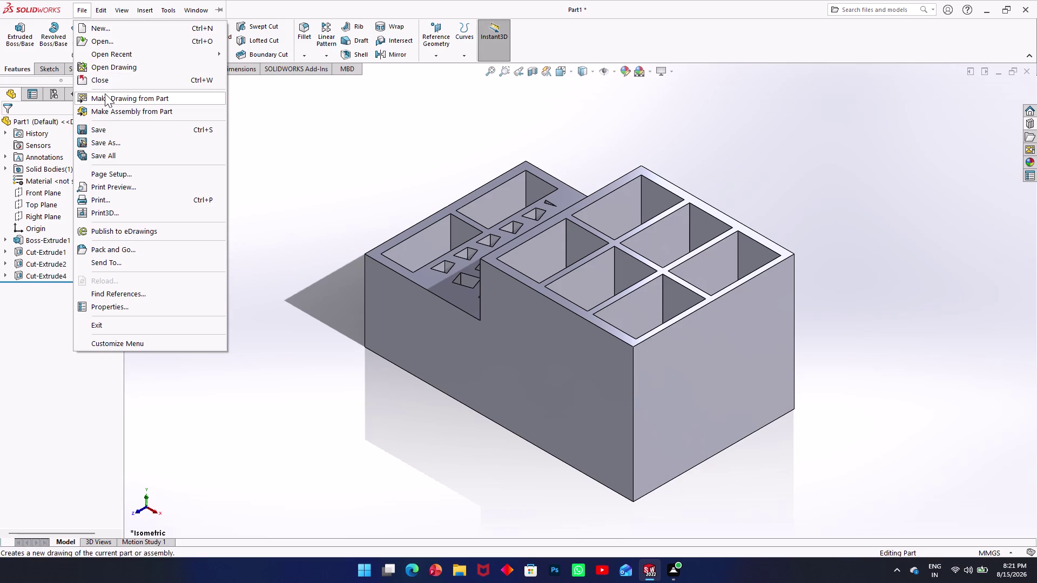
click(110, 199)
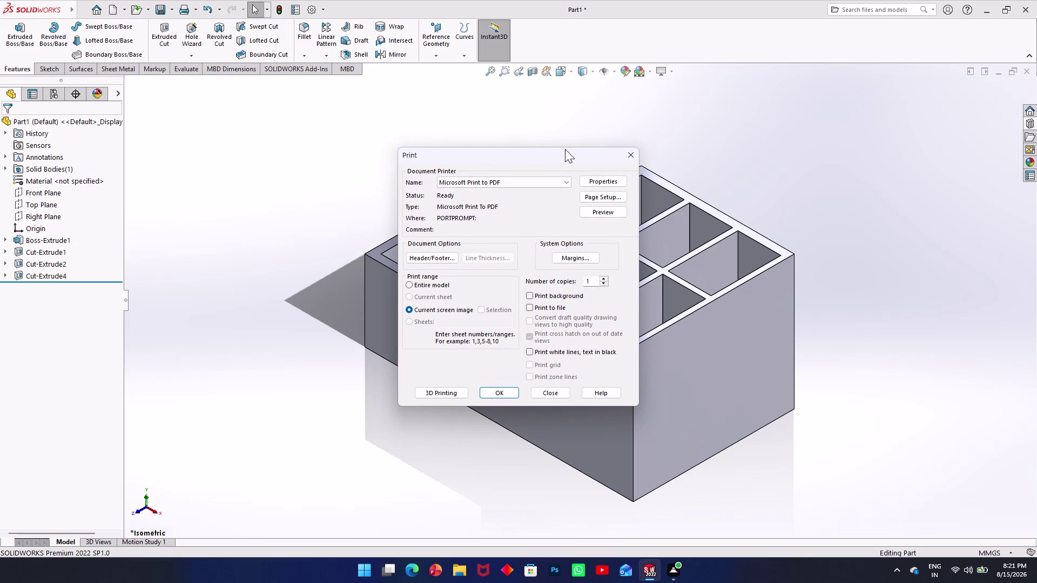
click(632, 158)
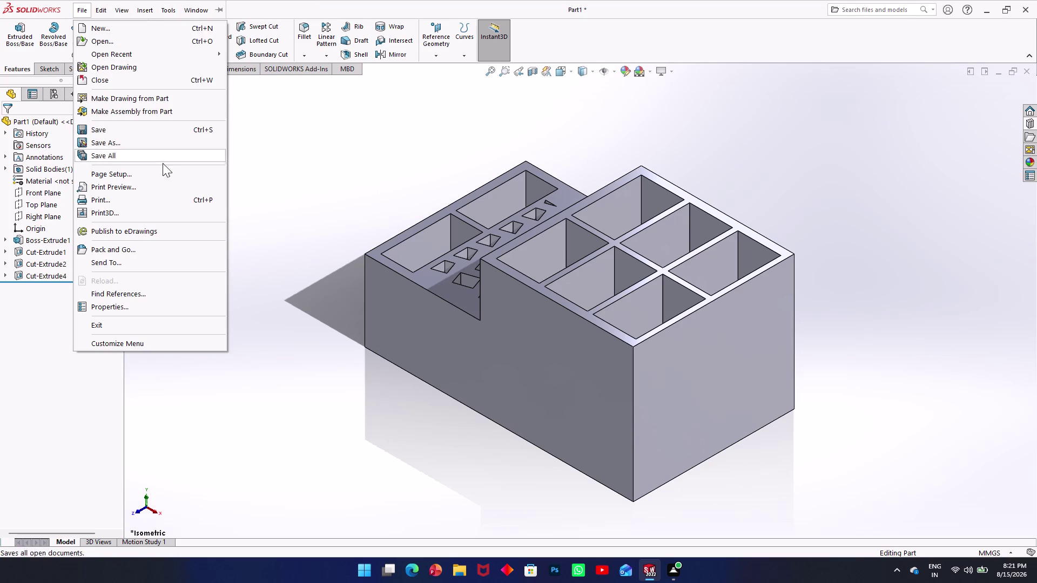
click(272, 131)
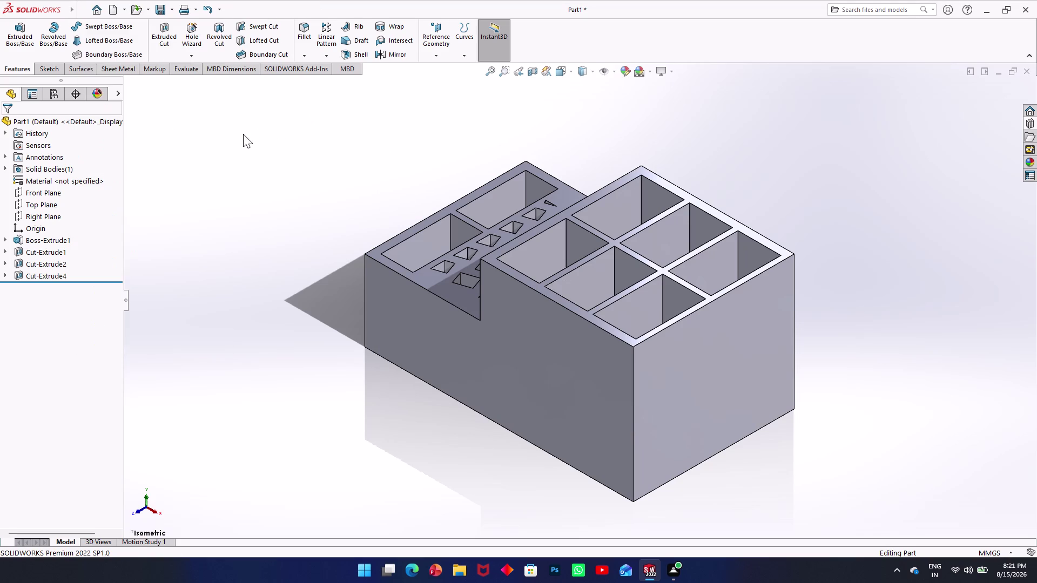
key(ctrl+s)
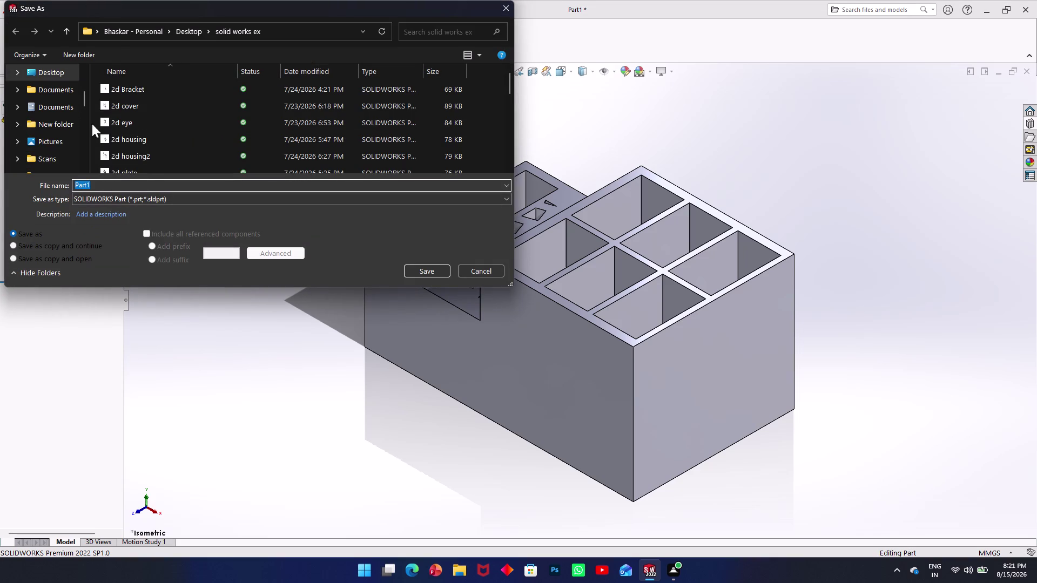
In Save As, choose Downloads and clear the default file name Part1.
scroll(down, 3)
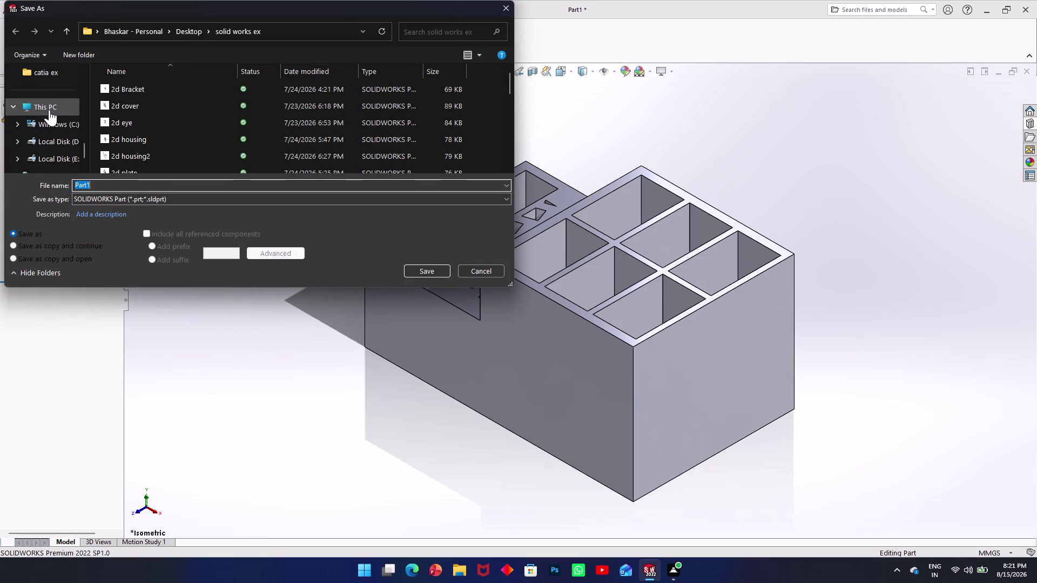
scroll(down, 3)
scroll(up, 3)
scroll(up, 3)
scroll(up, 3)
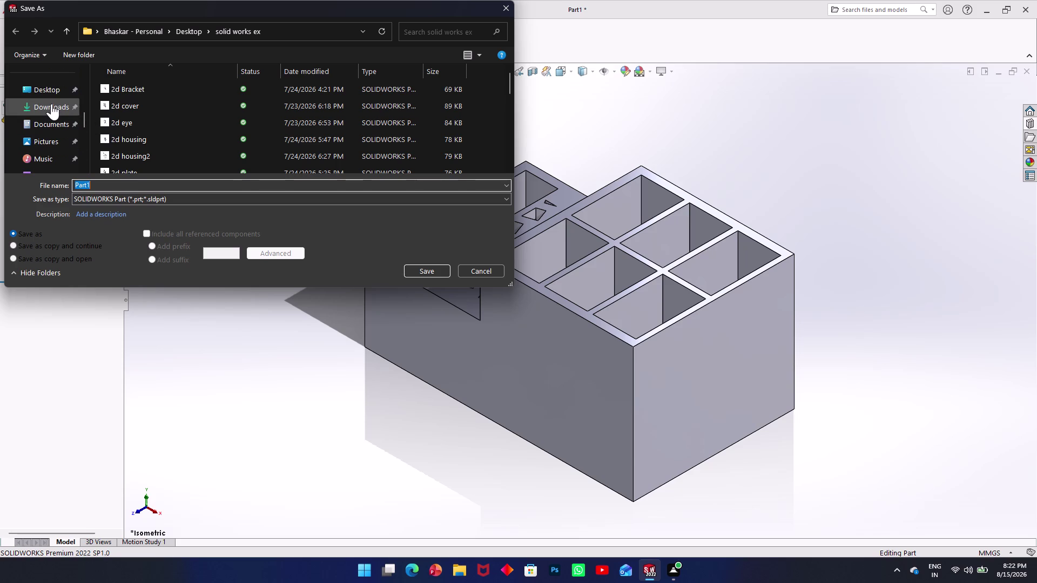
click(51, 103)
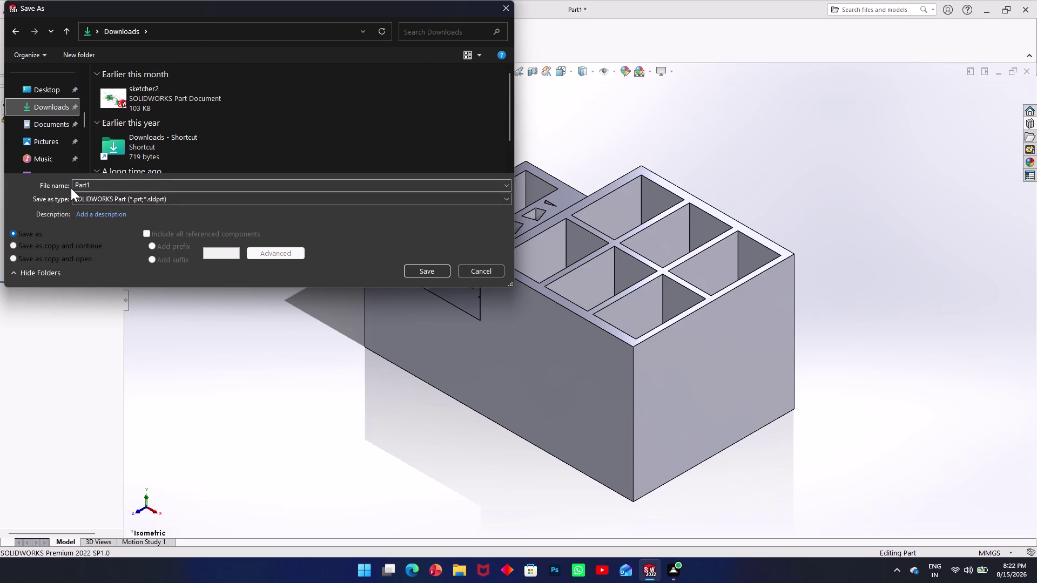
drag(94, 180, 76, 182)
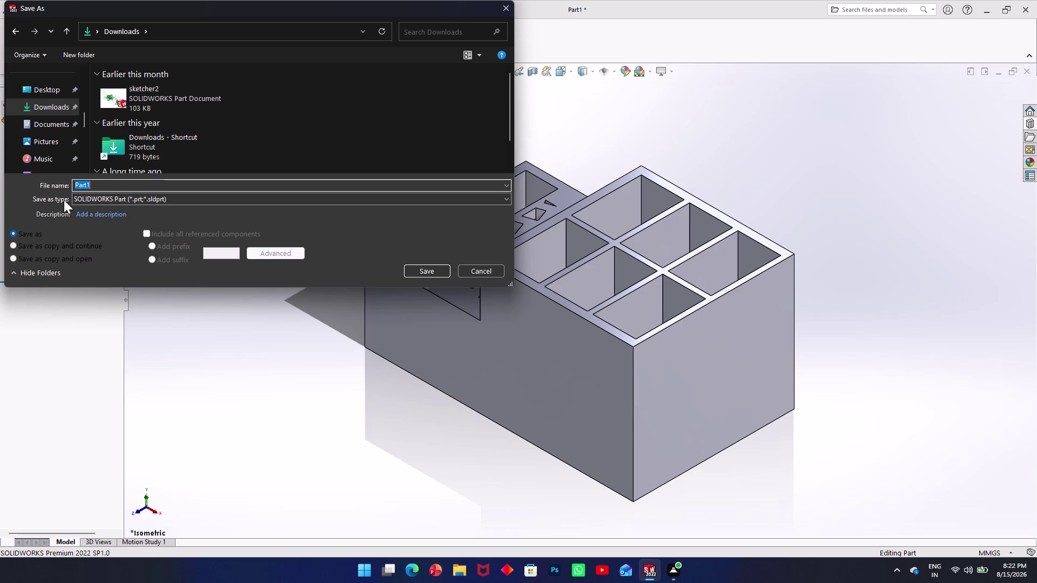
key(BackSpace)
Name the file '3d model -1' and save the part.
text(pa)
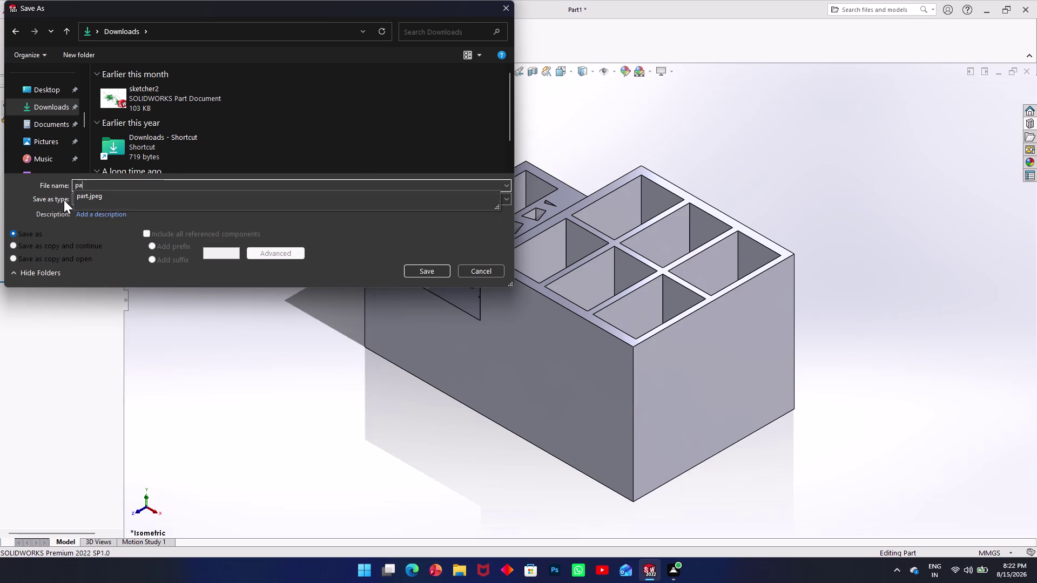
key(BackSpace)
key(BackSpace)
key(BackSpace)
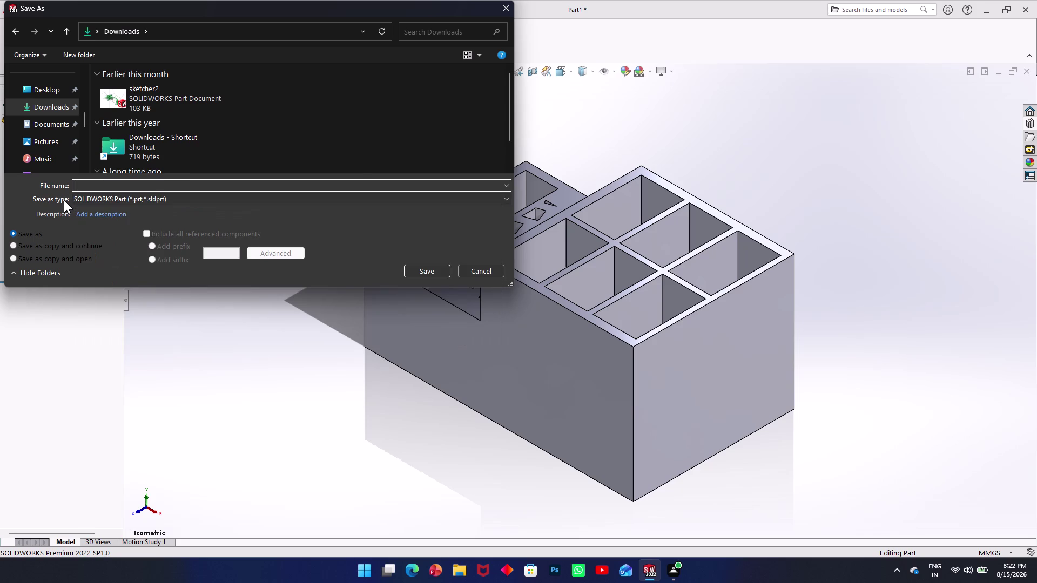
text(3d)
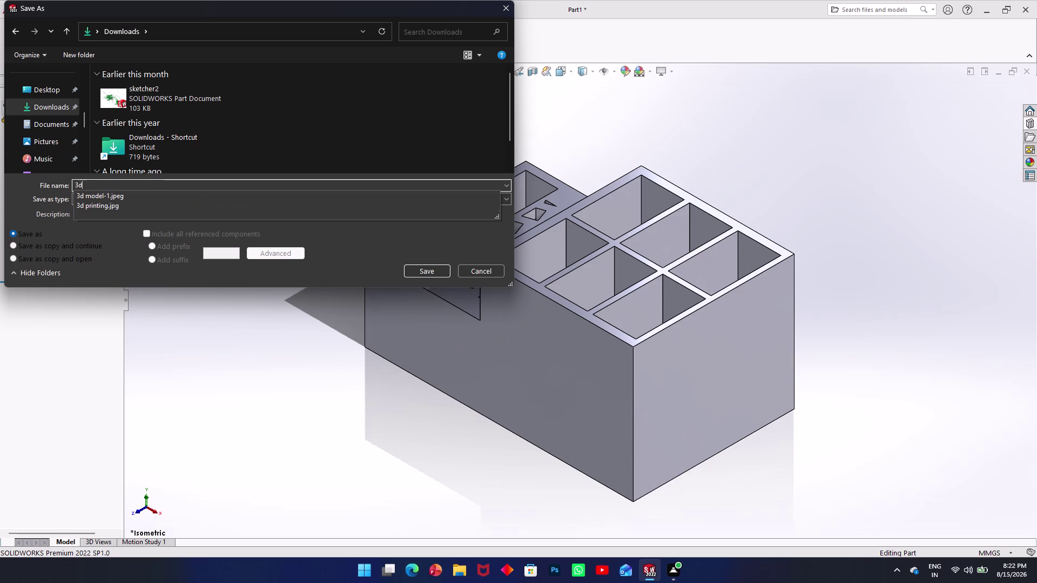
key(space)
text(mode)
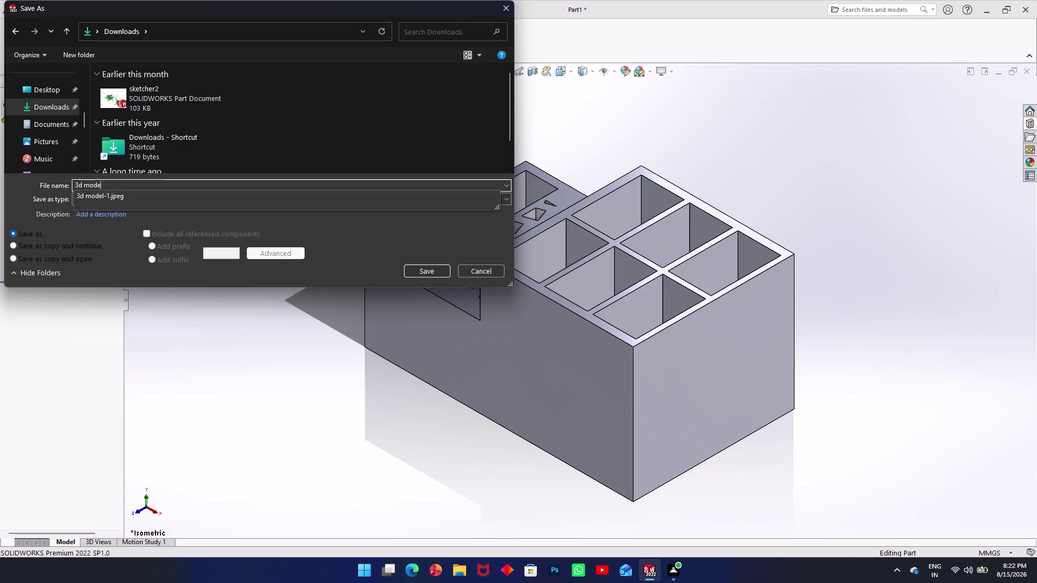
text(l)
key(space)
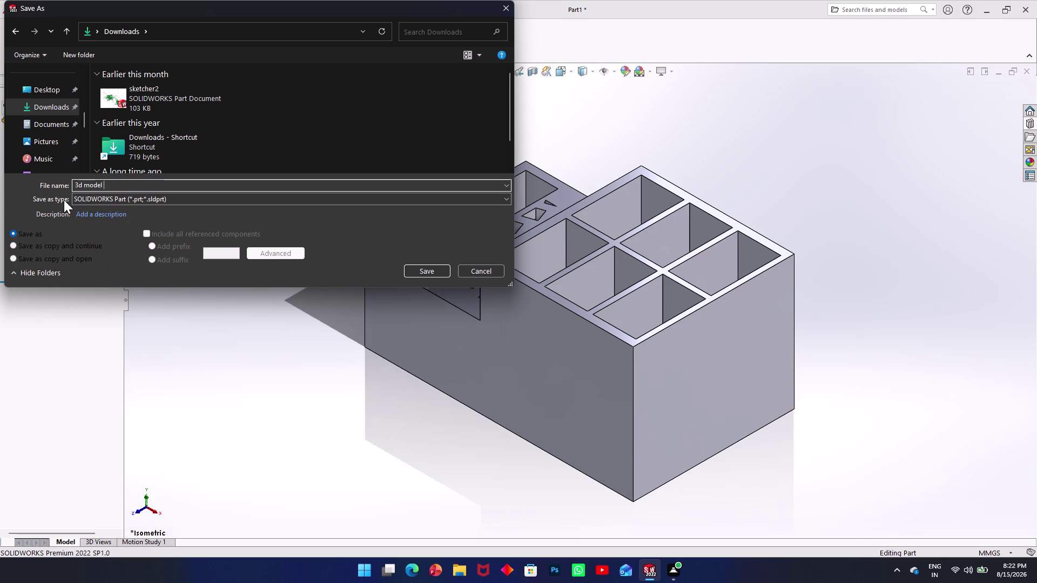
text(-1)
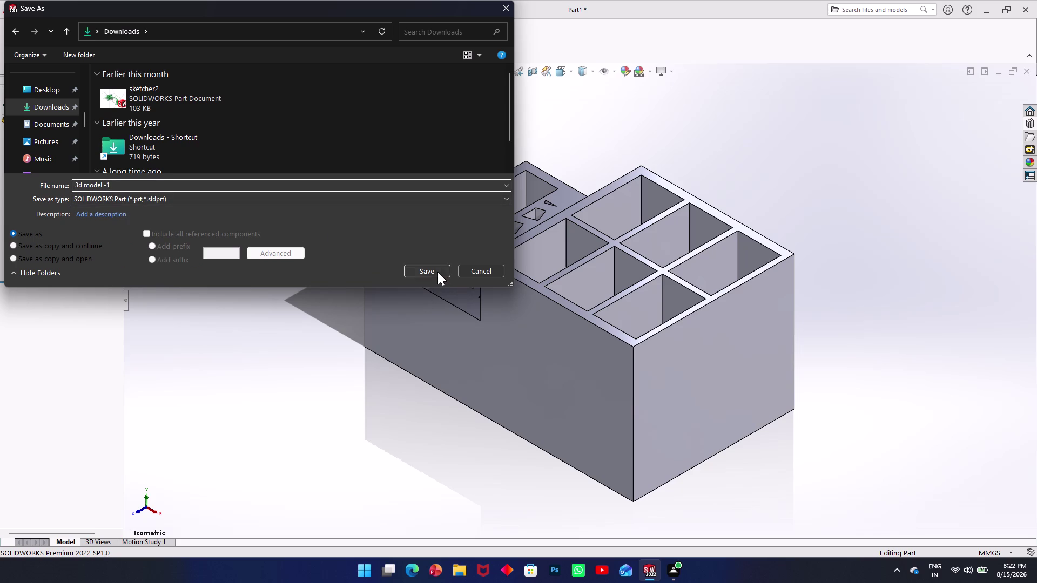
click(437, 271)
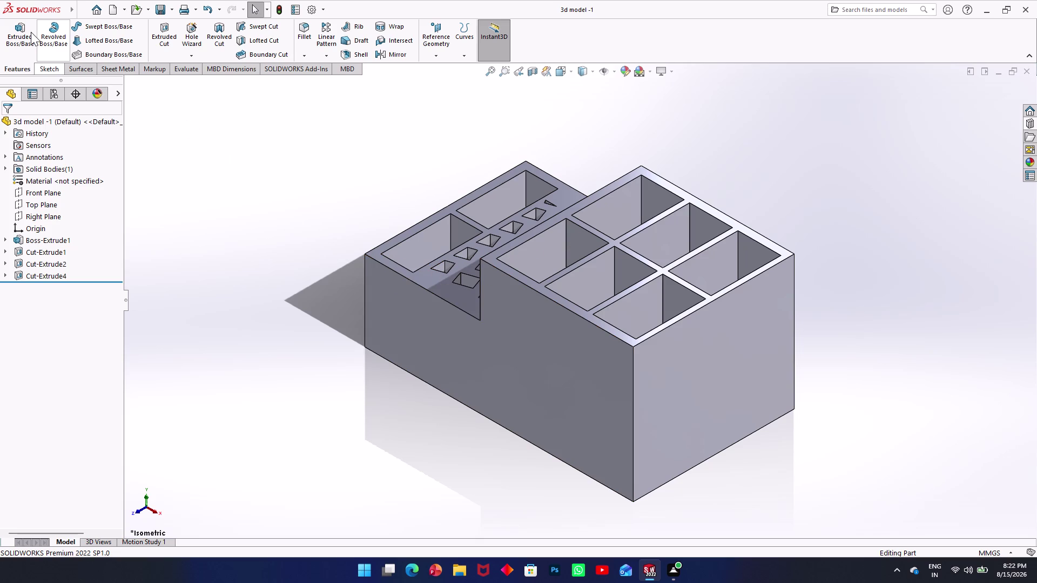
key(ctrl+s)
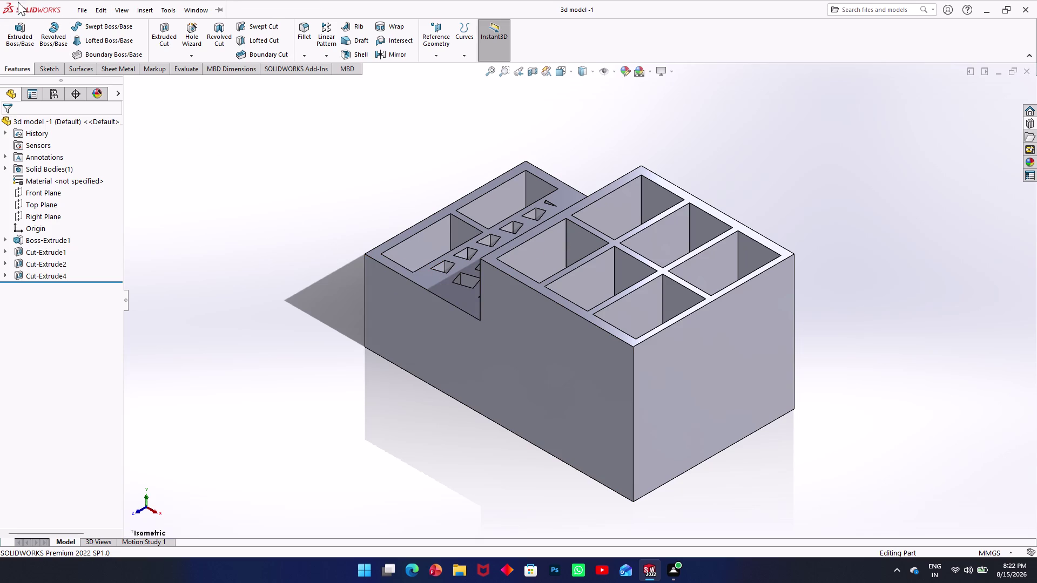
Save a PDF copy of the part into Downloads, then open File Explorer.
click(79, 4)
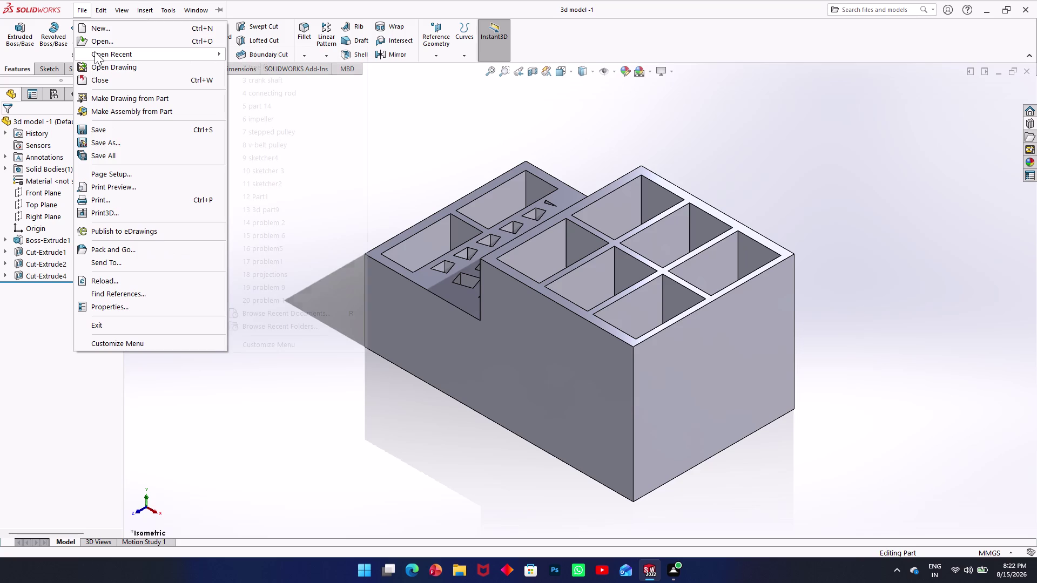
click(124, 143)
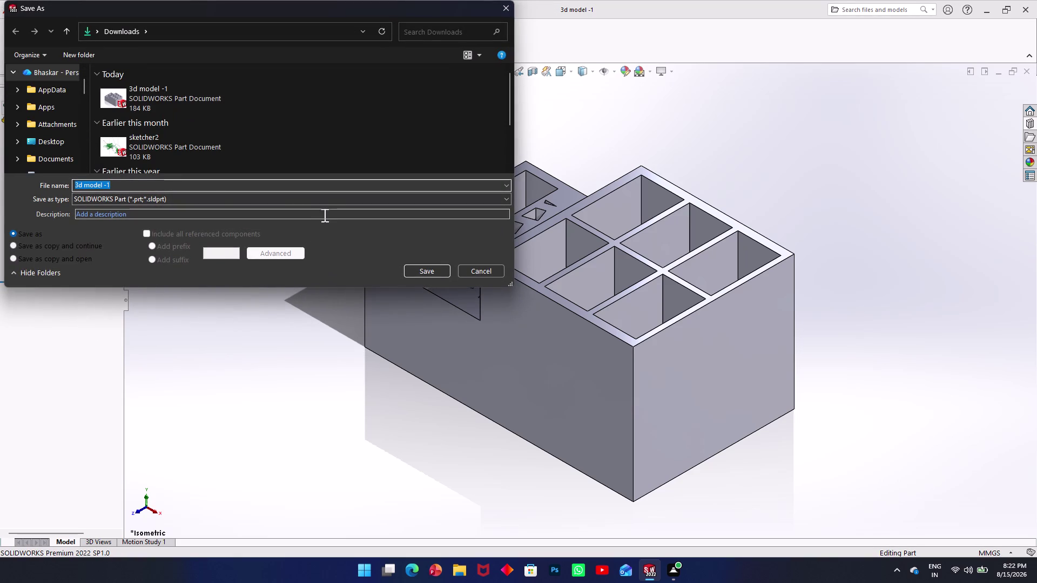
click(326, 204)
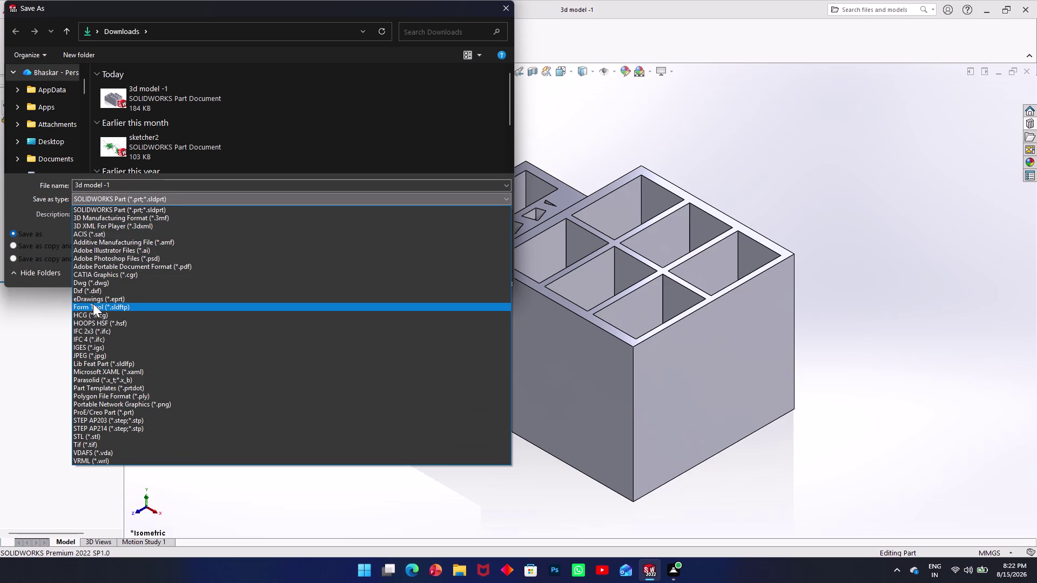
click(107, 267)
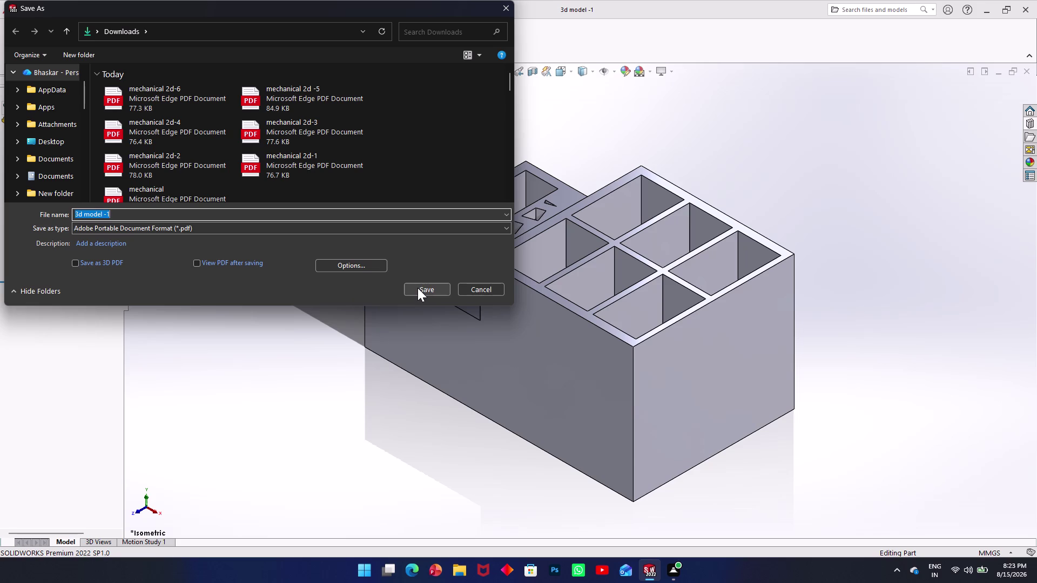
click(417, 288)
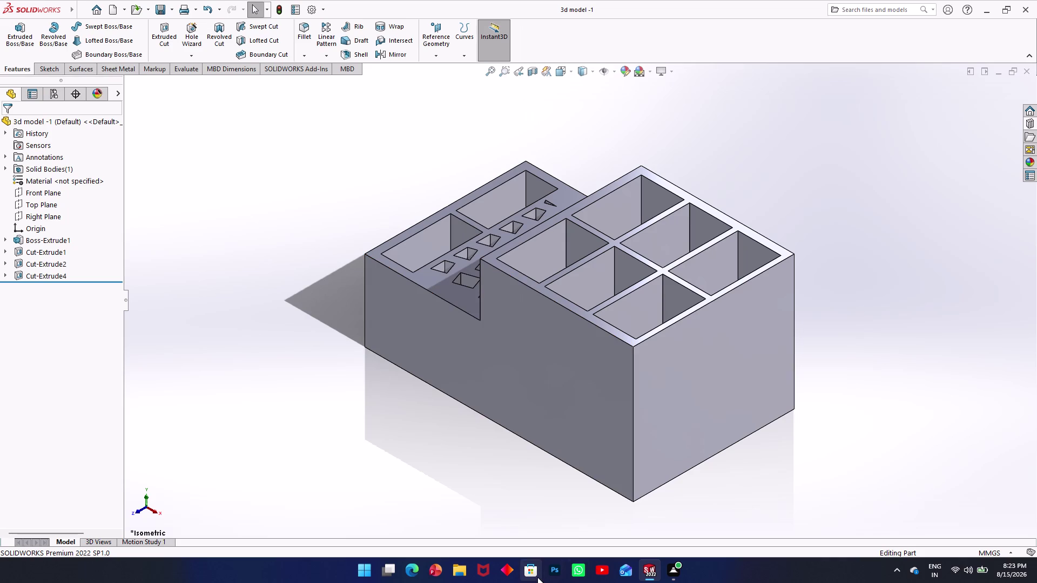
click(456, 566)
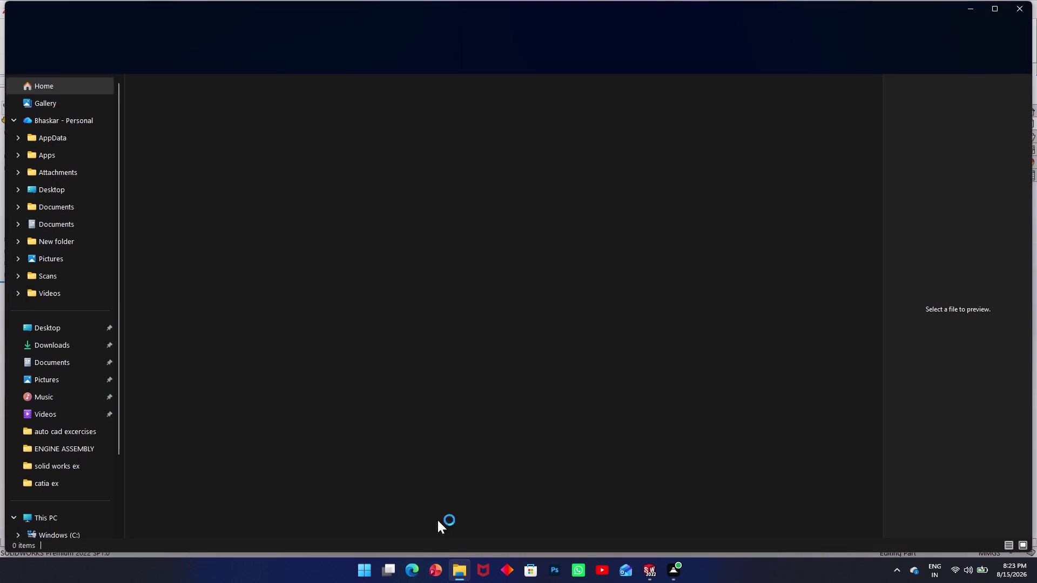
click(62, 346)
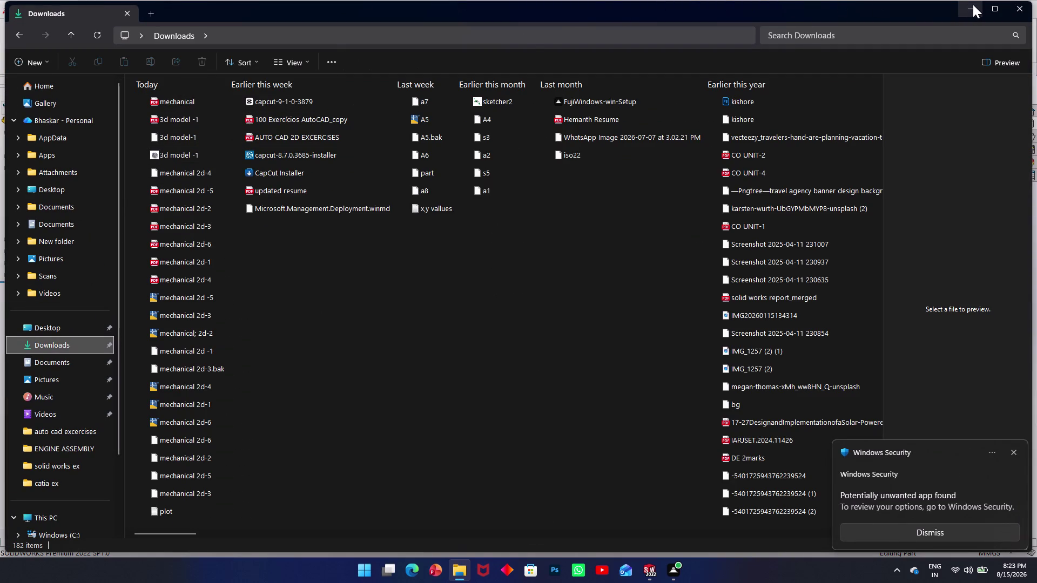
click(1019, 11)
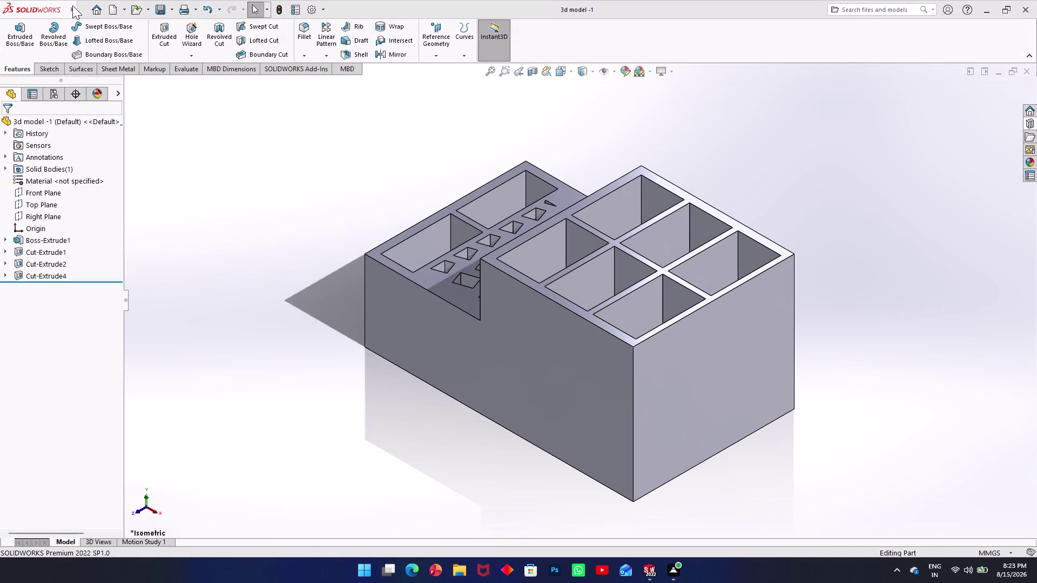
click(110, 10)
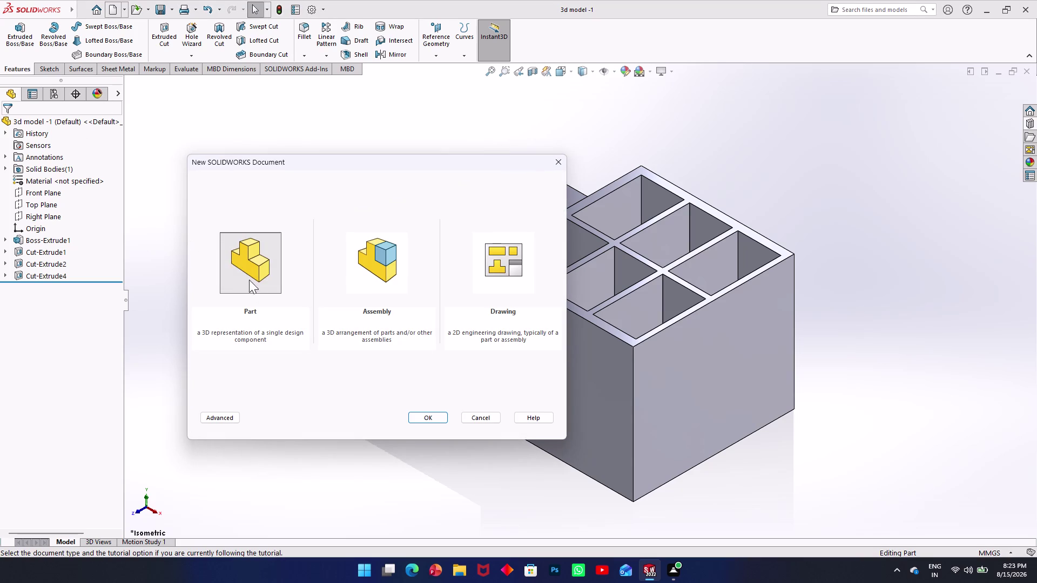
Close the New SOLIDWORKS Document dialog and start File > Save As.
click(169, 153)
click(565, 154)
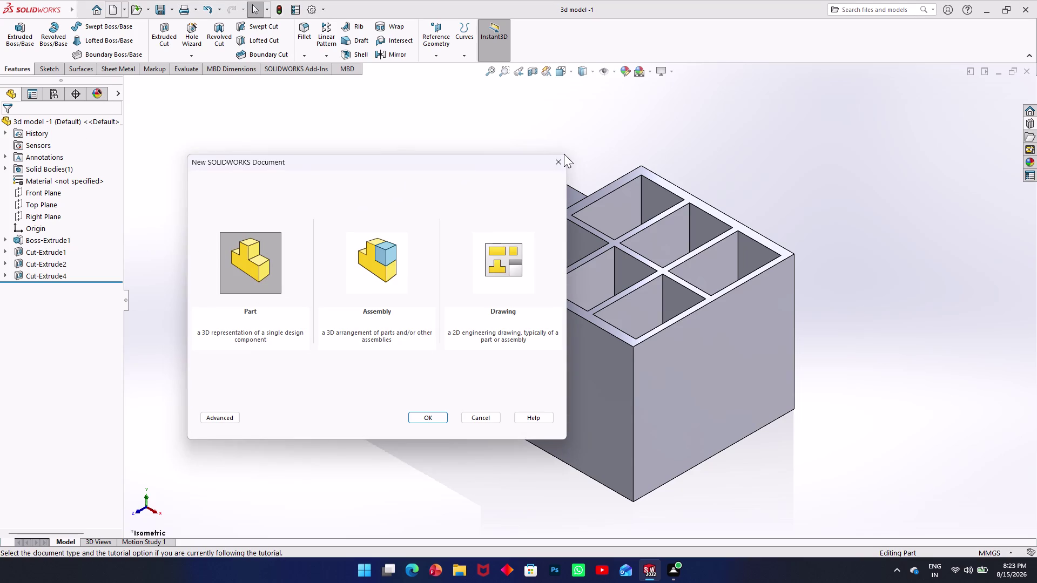
click(554, 156)
click(75, 7)
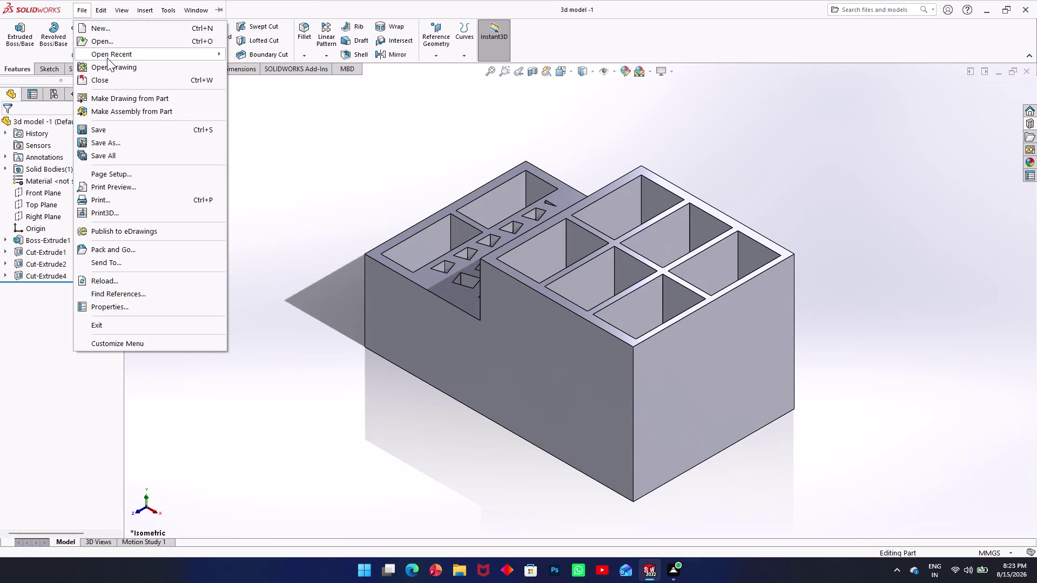
click(112, 145)
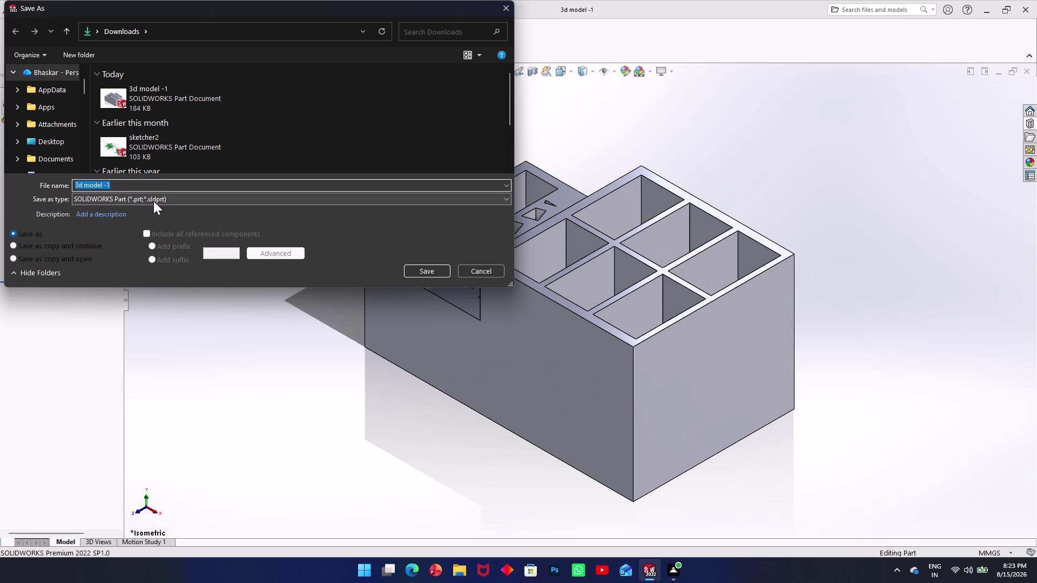
Export the part as PDF to Downloads, replacing the existing '3d model -1' PDF.
click(178, 200)
click(127, 269)
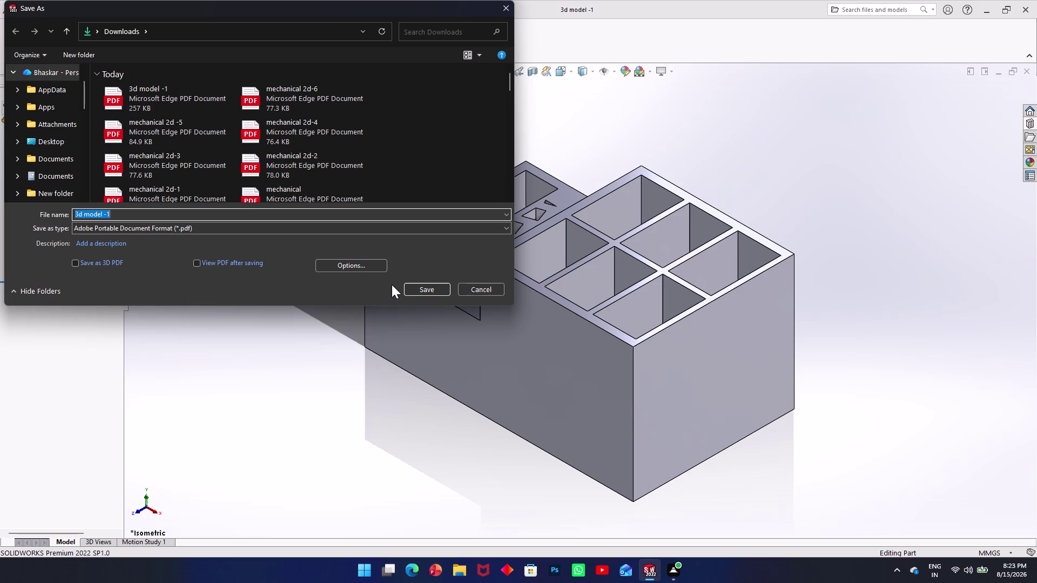
click(419, 284)
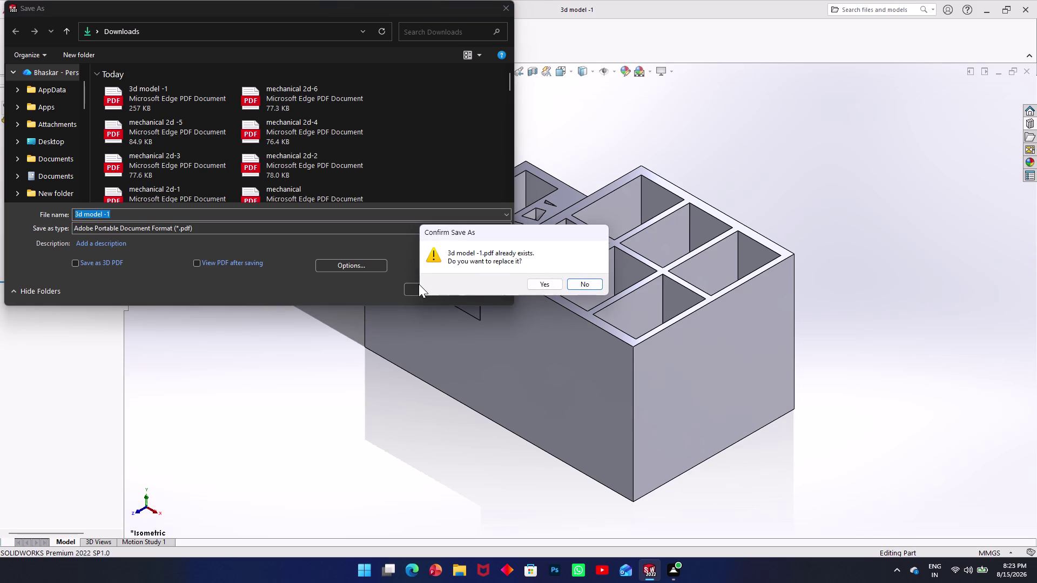
click(561, 283)
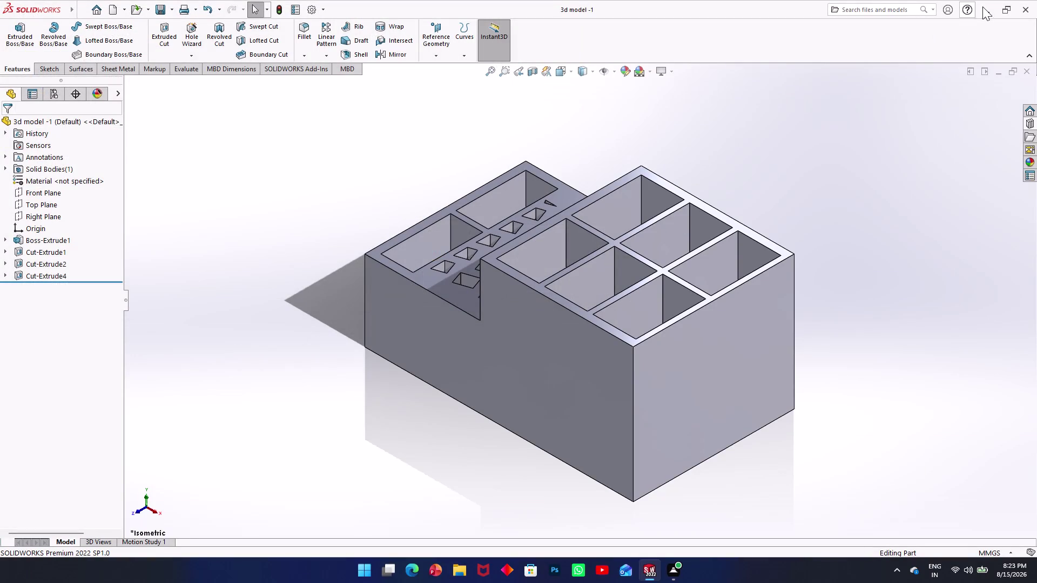